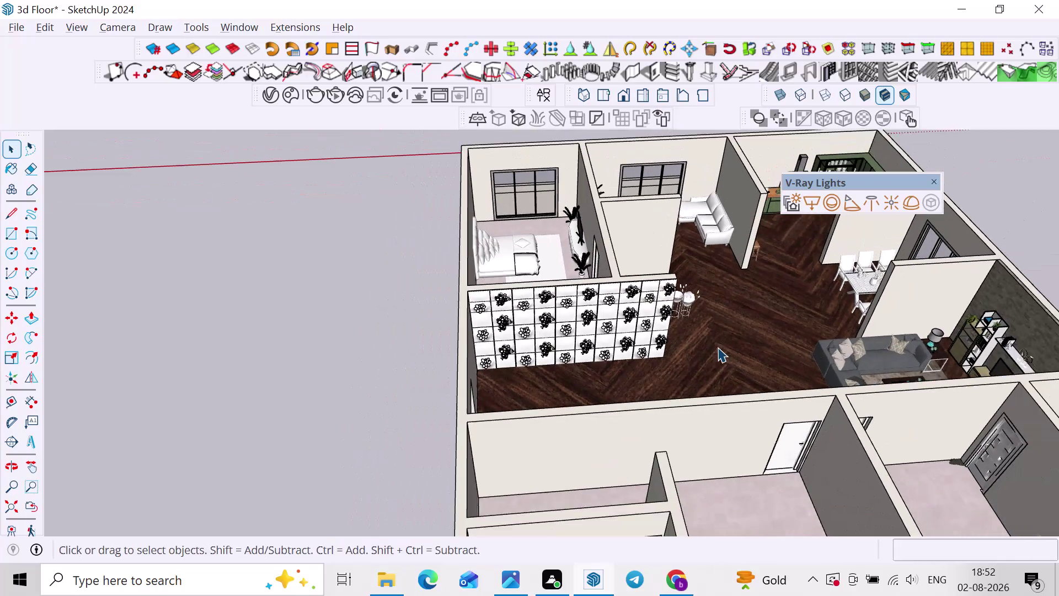
Draw a V-Ray rectangle light corner to corner across the pink-floored bedroom.
middle_drag(726, 354, 814, 397)
scroll(down, 3)
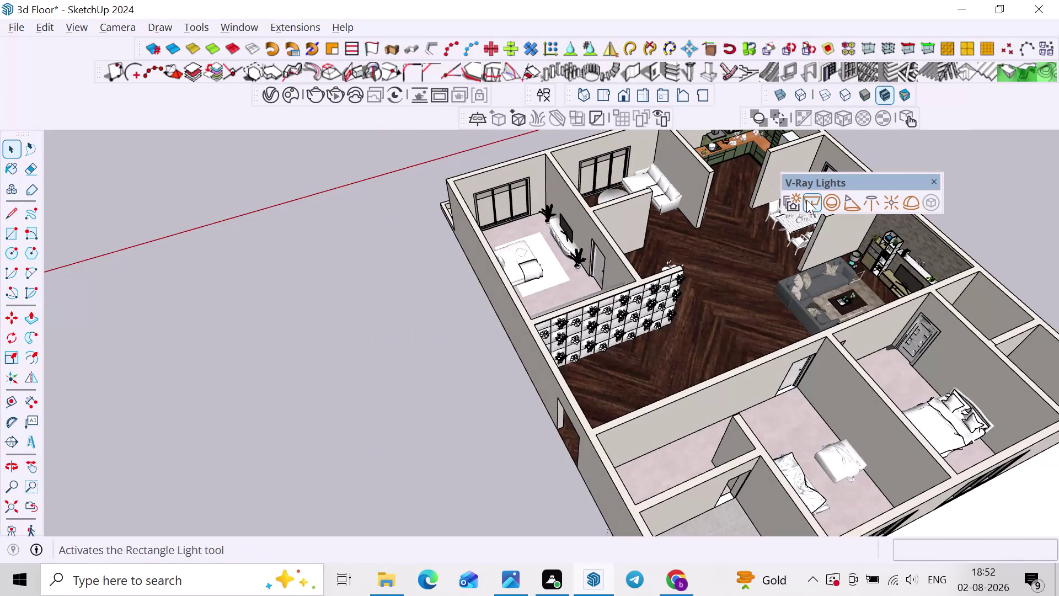
click(806, 200)
scroll(up, 3)
middle_drag(552, 200, 522, 239)
scroll(up, 3)
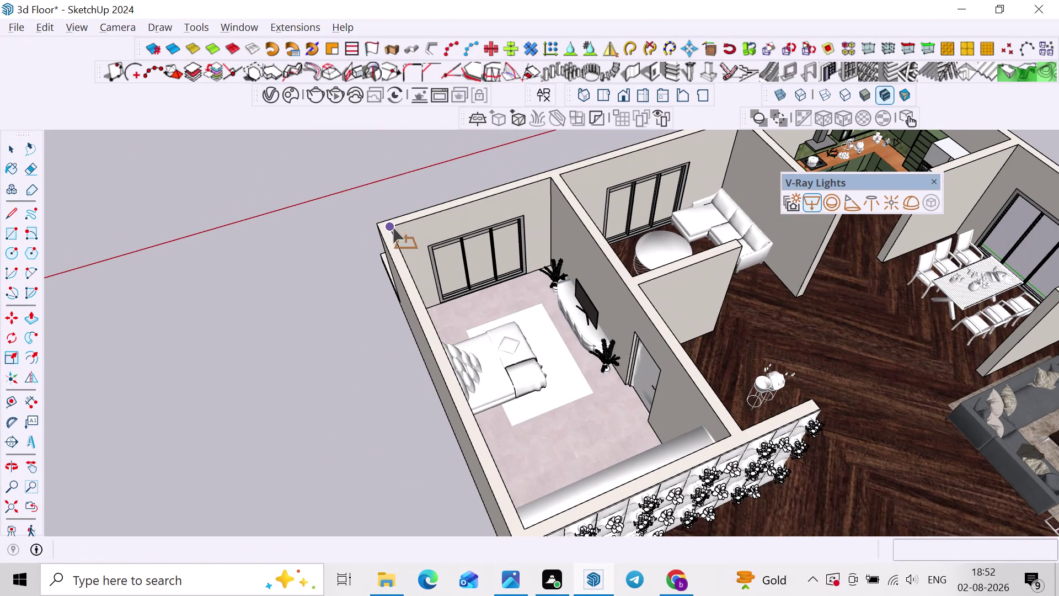
click(393, 228)
click(731, 434)
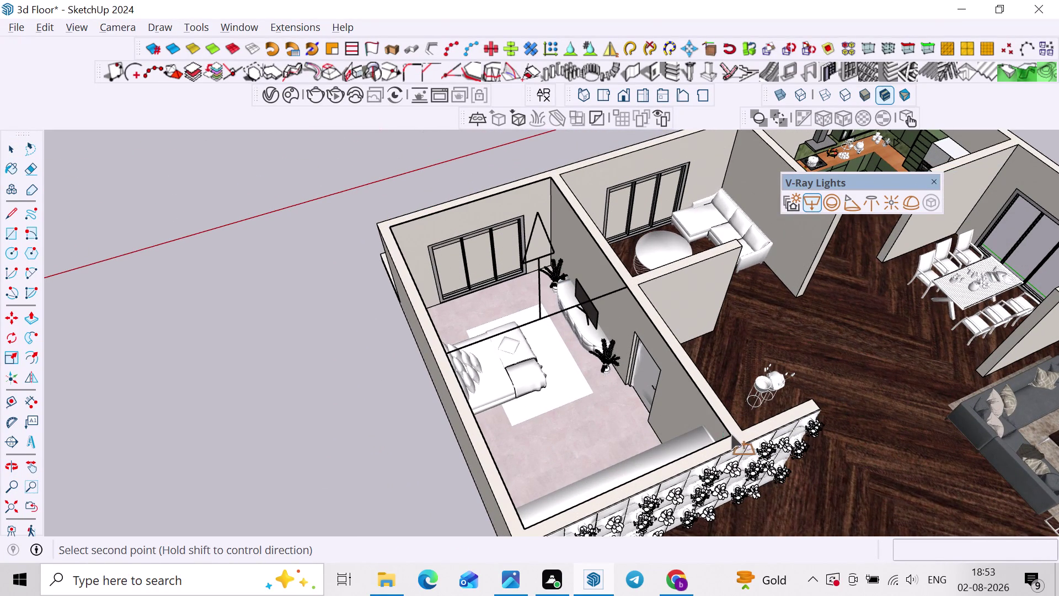
scroll(up, 3)
key(space)
Select the new light and scale it so it faces downward.
click(546, 276)
click(551, 225)
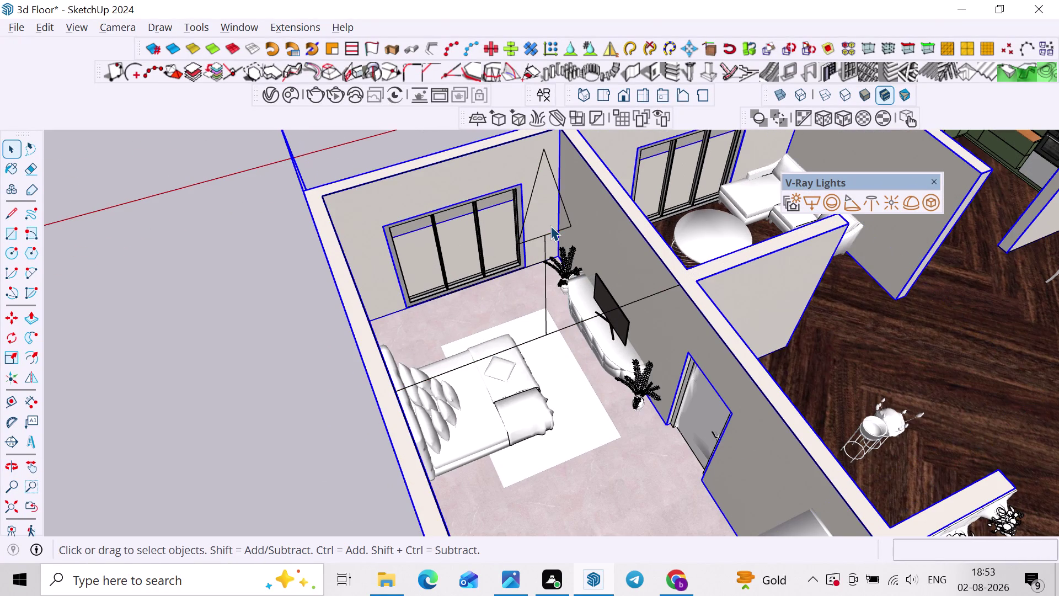
click(550, 229)
click(542, 237)
key(s)
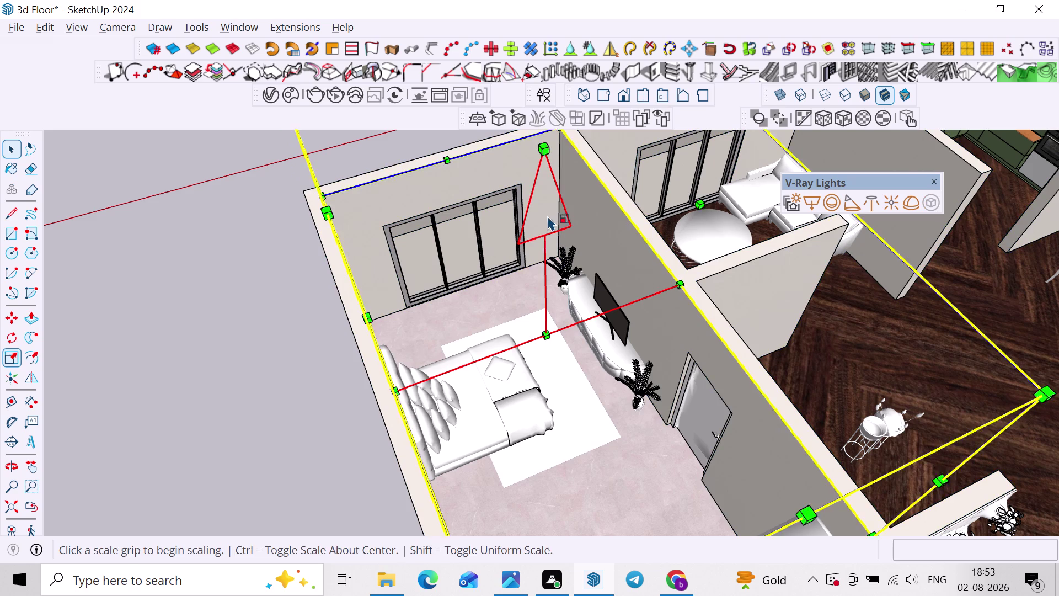
scroll(down, 3)
middle_drag(606, 237, 558, 305)
click(484, 271)
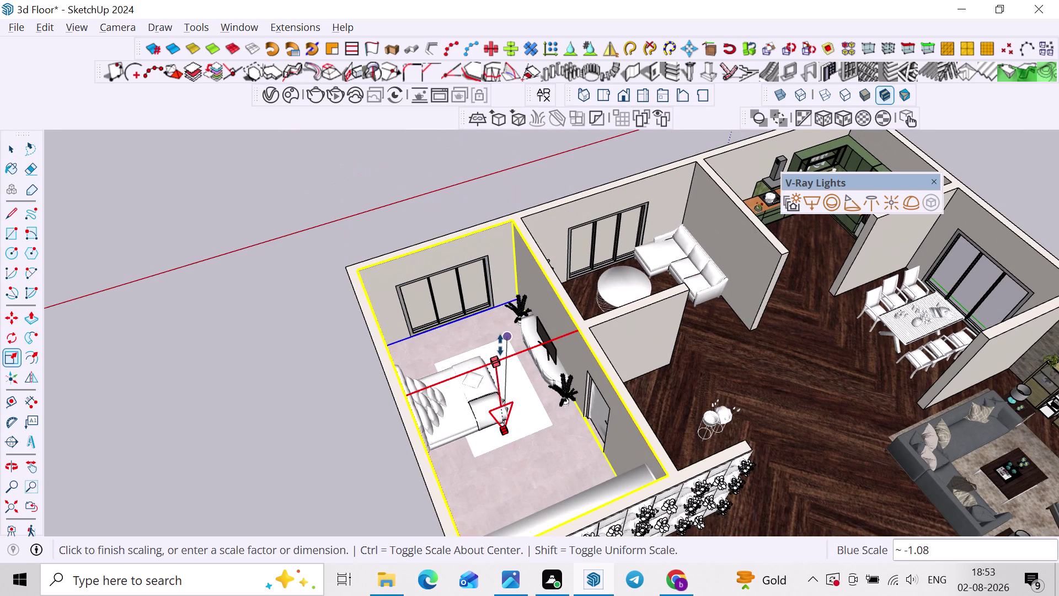
click(500, 339)
Stretch the rectangle light out to the bedroom's walls.
middle_drag(497, 341, 403, 309)
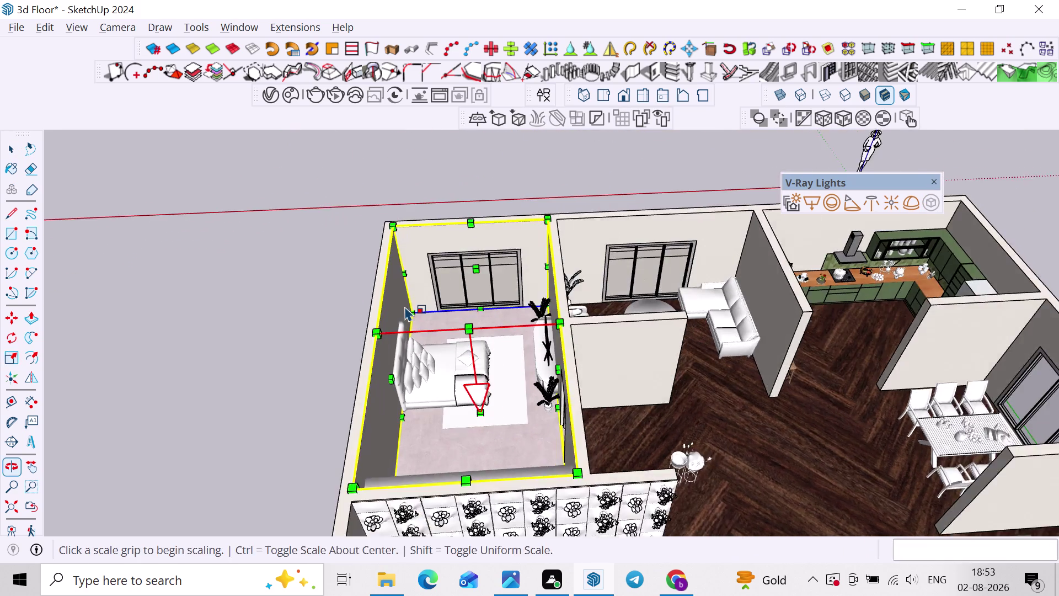
scroll(up, 3)
key(space)
click(343, 251)
scroll(up, 3)
click(422, 197)
click(422, 199)
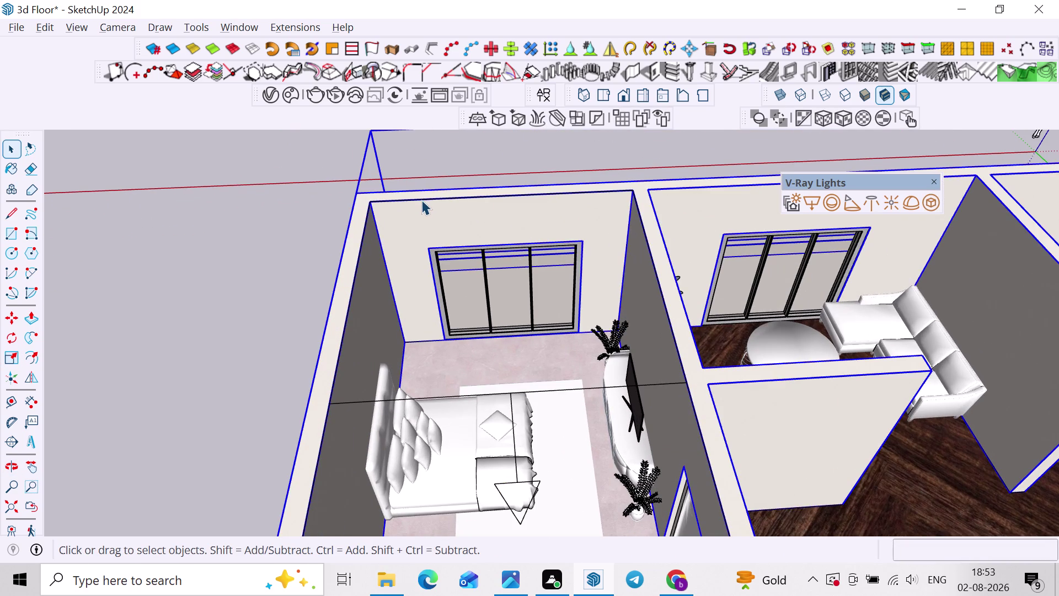
Move the bedroom light by a typed .2 distance against the wall corner.
key(m)
scroll(up, 3)
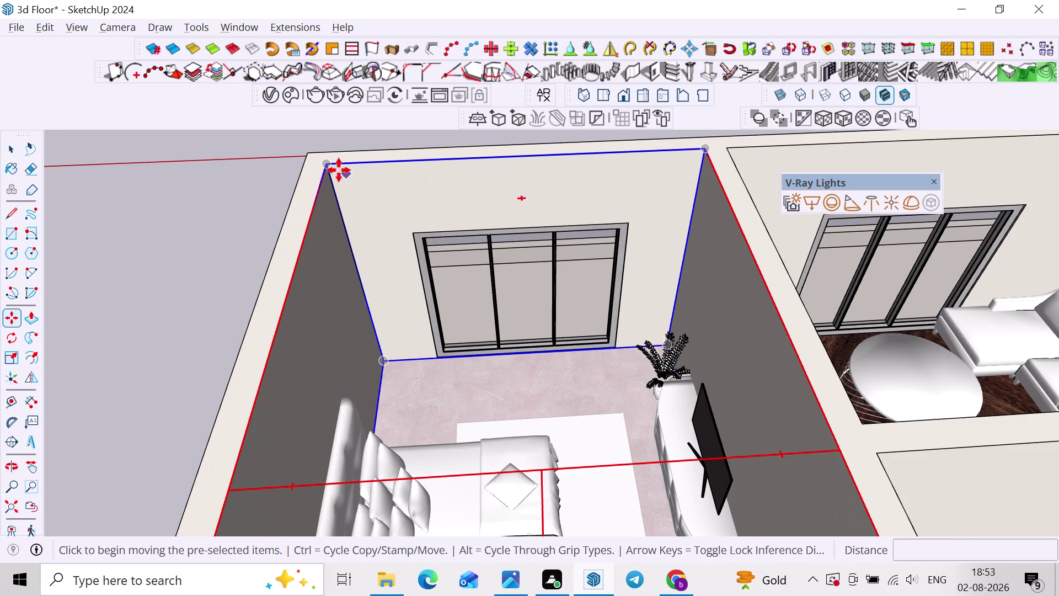
click(331, 164)
text(.)
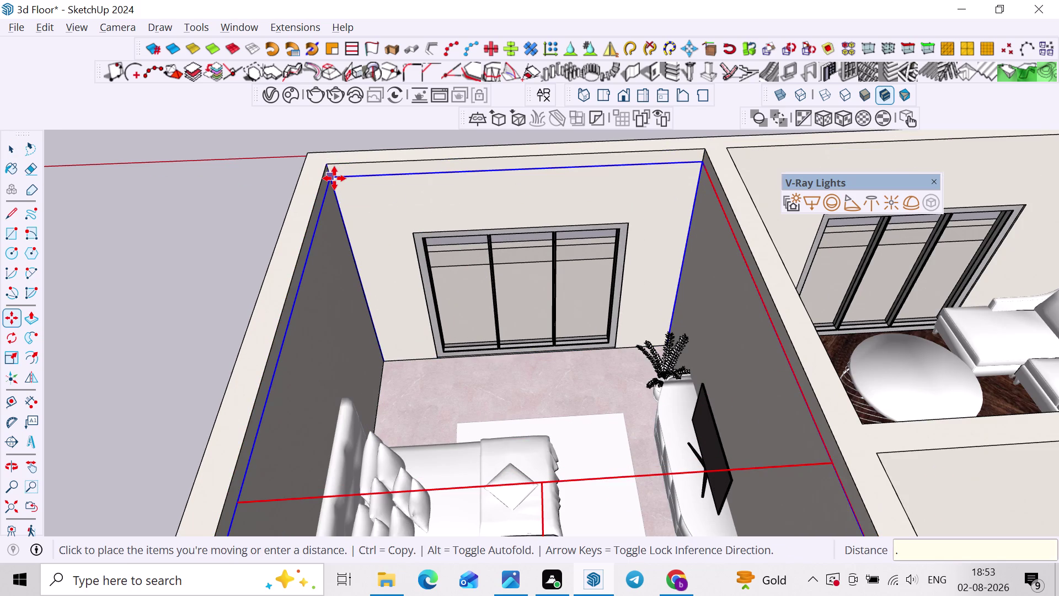
text(2)
key(shift+quotedbl)
key(Return)
scroll(down, 3)
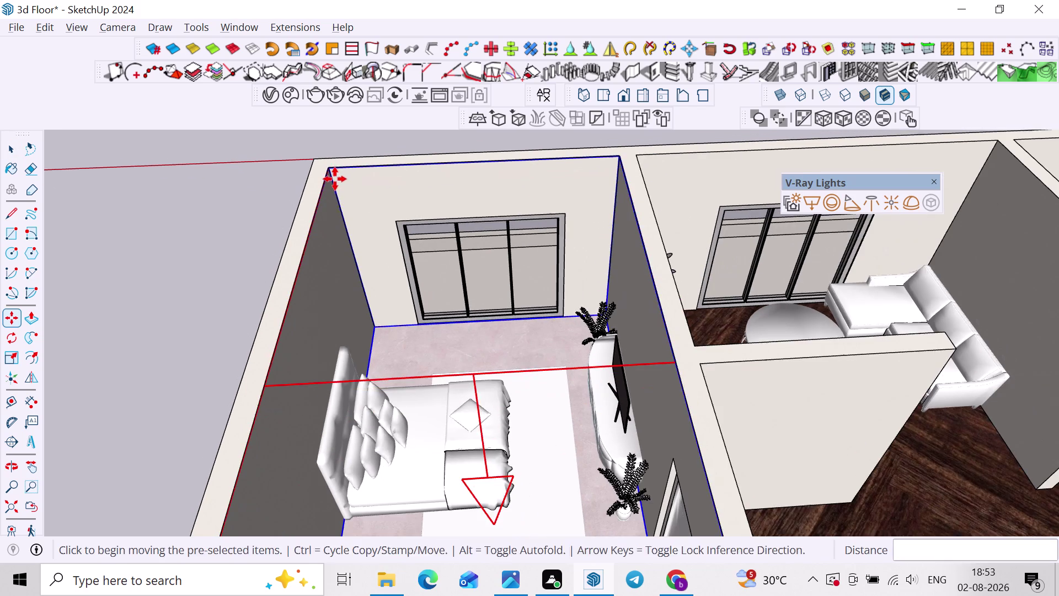
key(space)
click(234, 161)
scroll(up, 3)
Check the light's placement, then start moving a copy toward the neighbouring room.
middle_drag(338, 205, 335, 216)
scroll(down, 3)
scroll(down, 3)
middle_drag(467, 356, 482, 317)
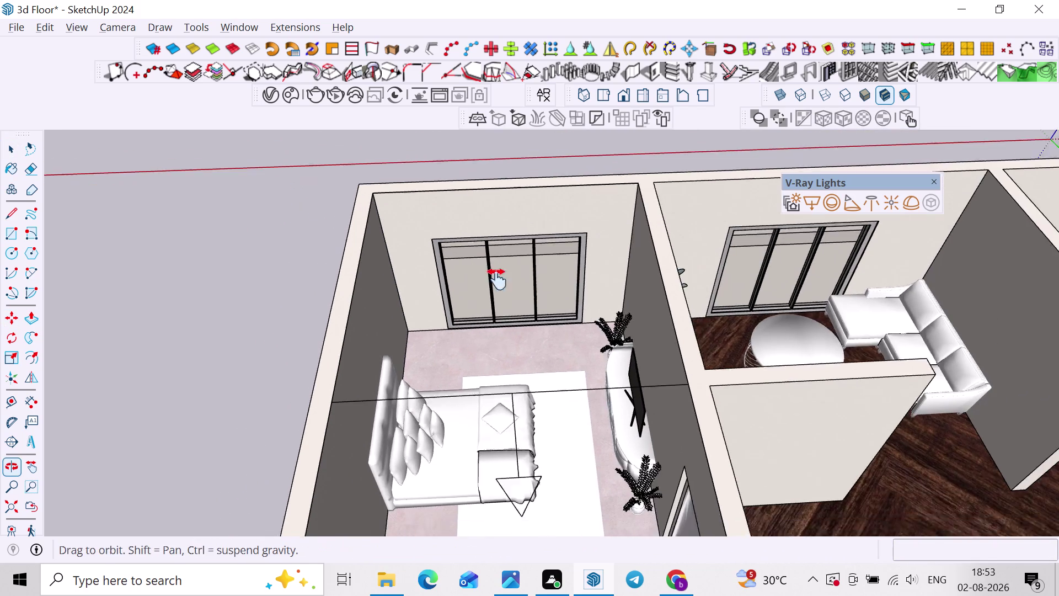
middle_drag(482, 316, 498, 277)
click(589, 285)
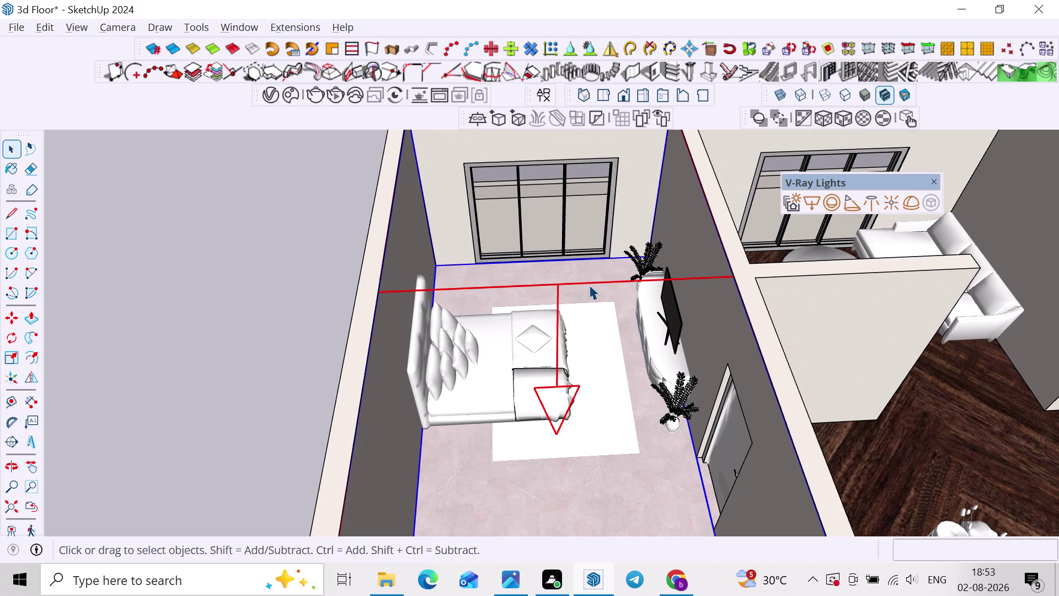
key(m)
scroll(down, 3)
middle_drag(468, 384, 530, 185)
scroll(up, 3)
middle_drag(556, 255, 533, 357)
scroll(up, 3)
click(453, 282)
scroll(down, 3)
middle_drag(551, 281, 399, 312)
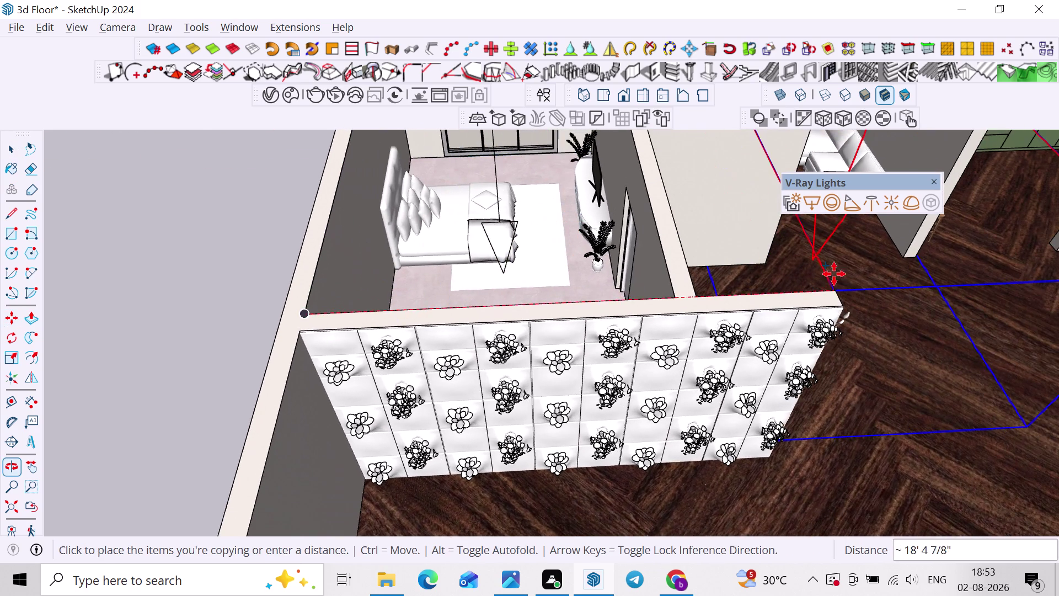
Drop the light copy into the room with the round table and sofa.
scroll(up, 3)
click(670, 305)
scroll(down, 3)
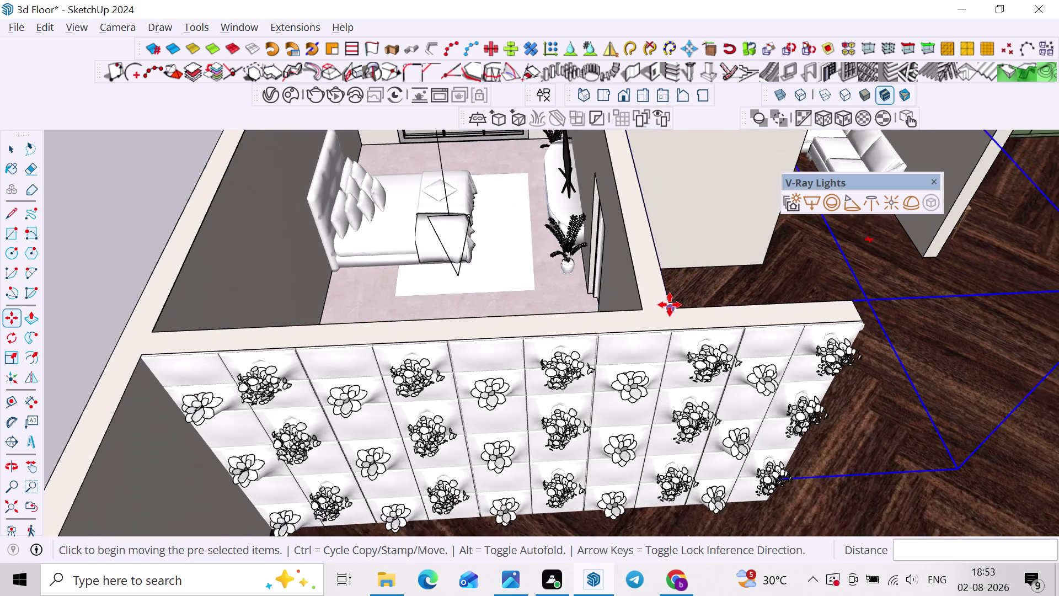
scroll(down, 3)
middle_drag(748, 298, 646, 363)
middle_drag(745, 335, 642, 325)
scroll(up, 3)
key(space)
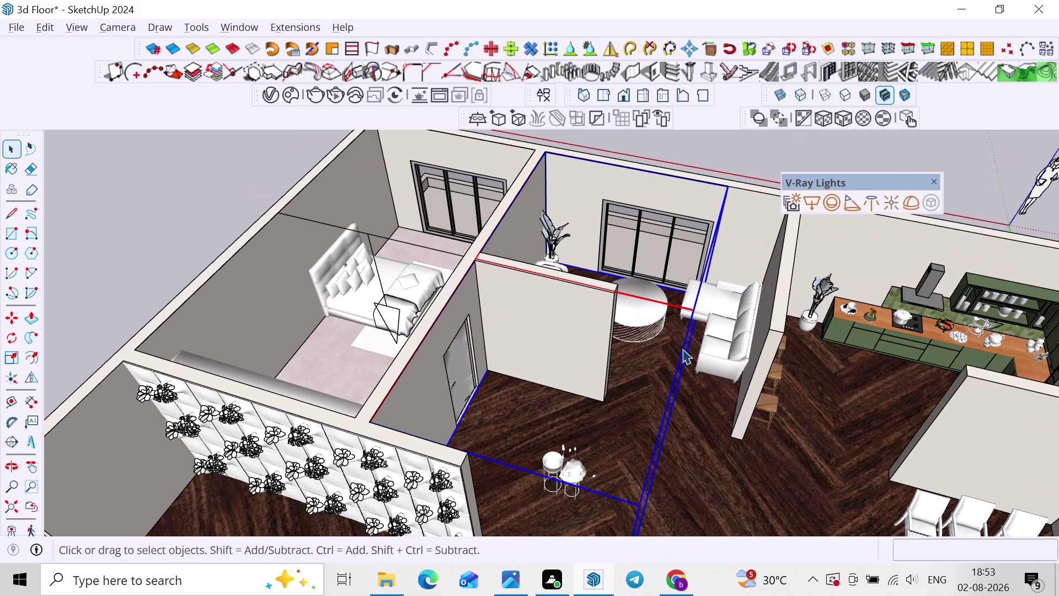
Scale the copied light sideways across the room.
key(s)
scroll(up, 3)
middle_drag(716, 342, 655, 292)
click(663, 378)
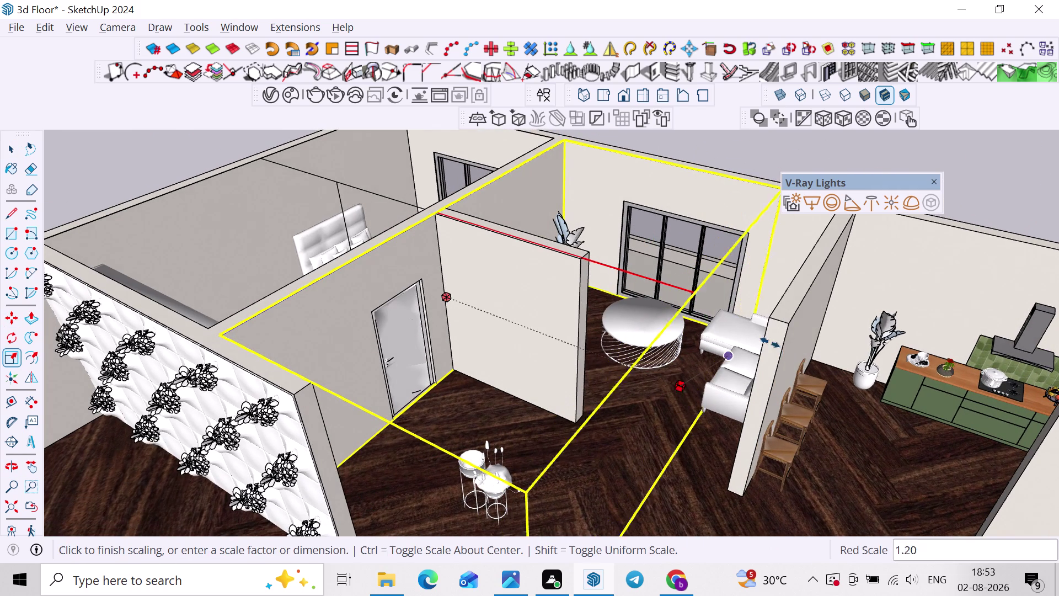
scroll(down, 3)
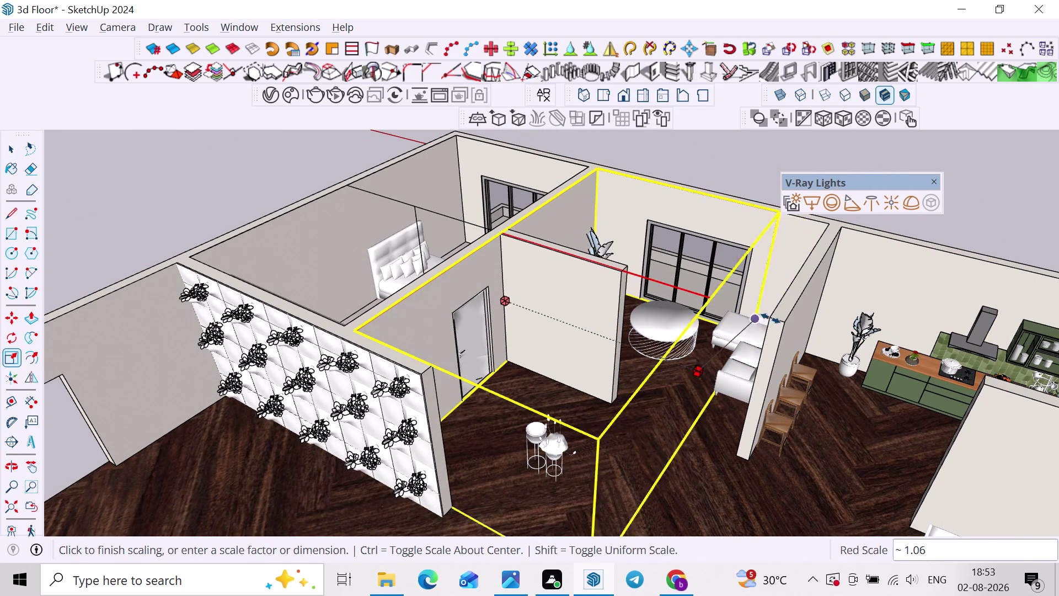
click(772, 318)
scroll(down, 3)
middle_drag(711, 364, 862, 389)
key(space)
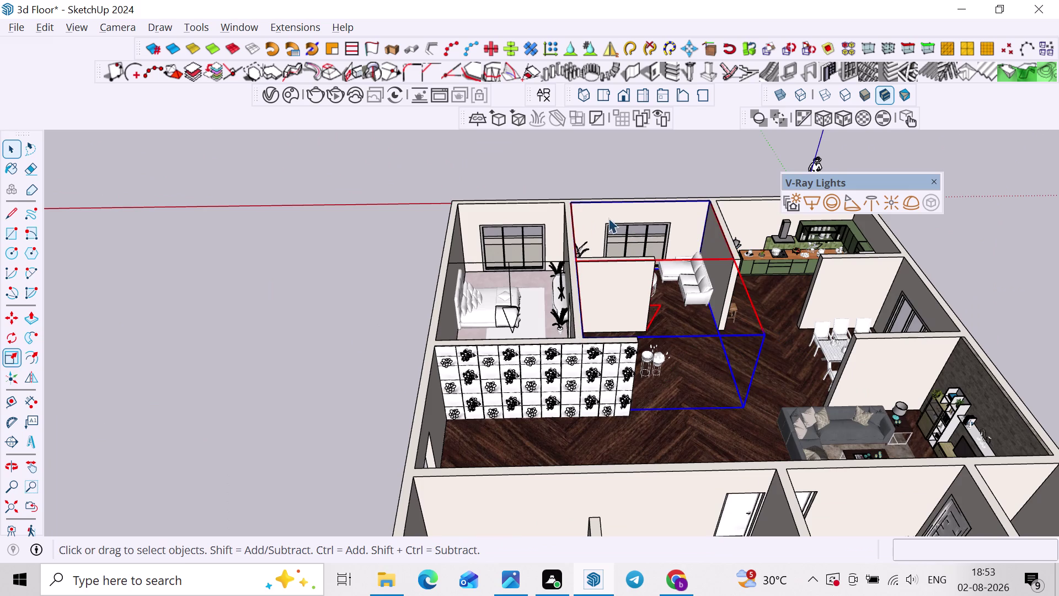
Narrow the copied light to the room's width, fitting it to the walls.
middle_drag(736, 296, 551, 337)
scroll(up, 3)
middle_drag(680, 424, 601, 427)
scroll(down, 3)
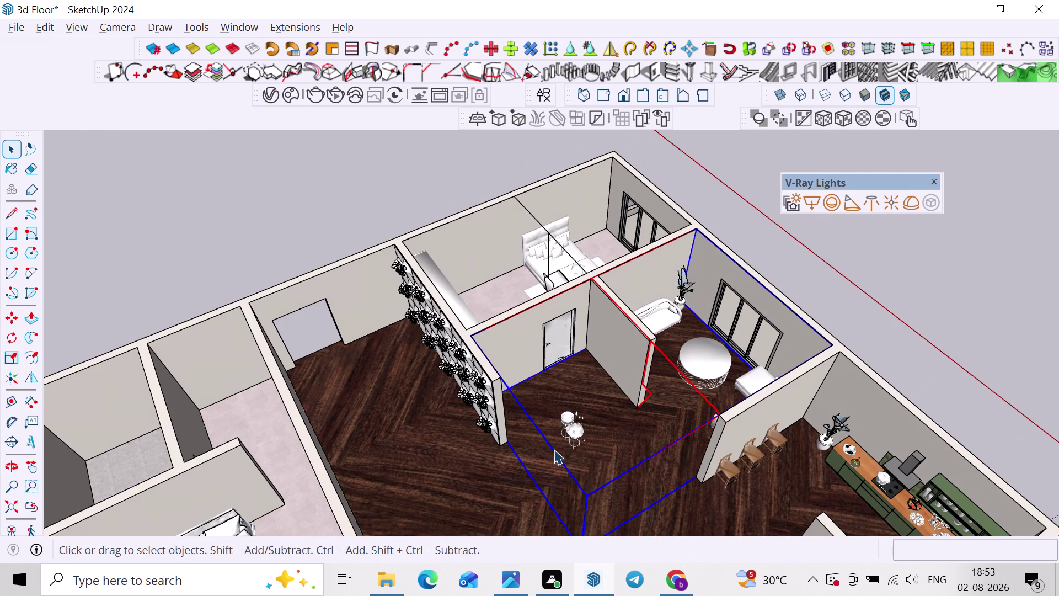
key(s)
click(525, 440)
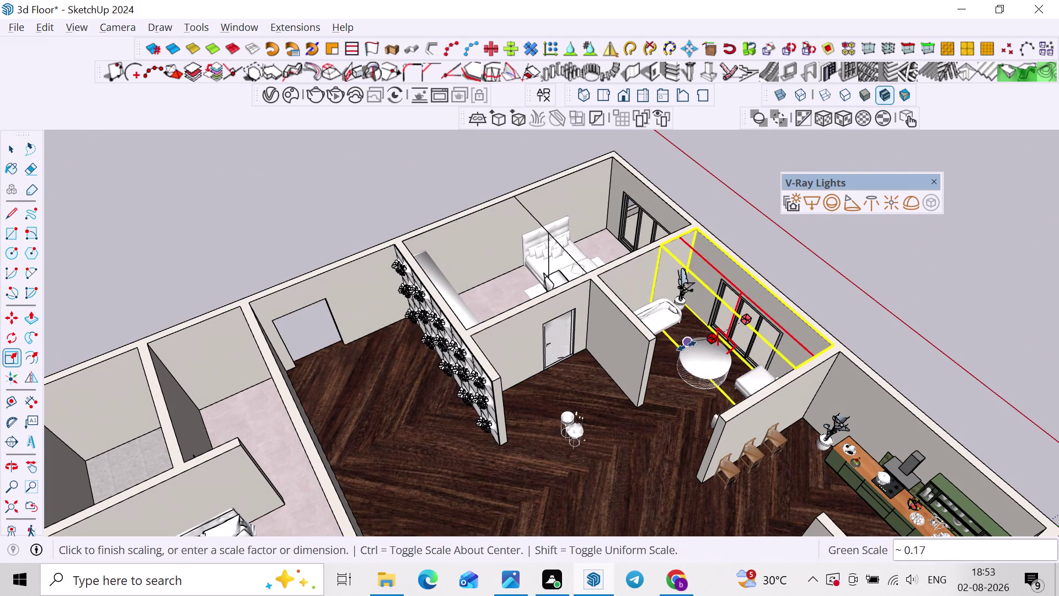
middle_drag(669, 339, 564, 338)
scroll(up, 3)
click(632, 363)
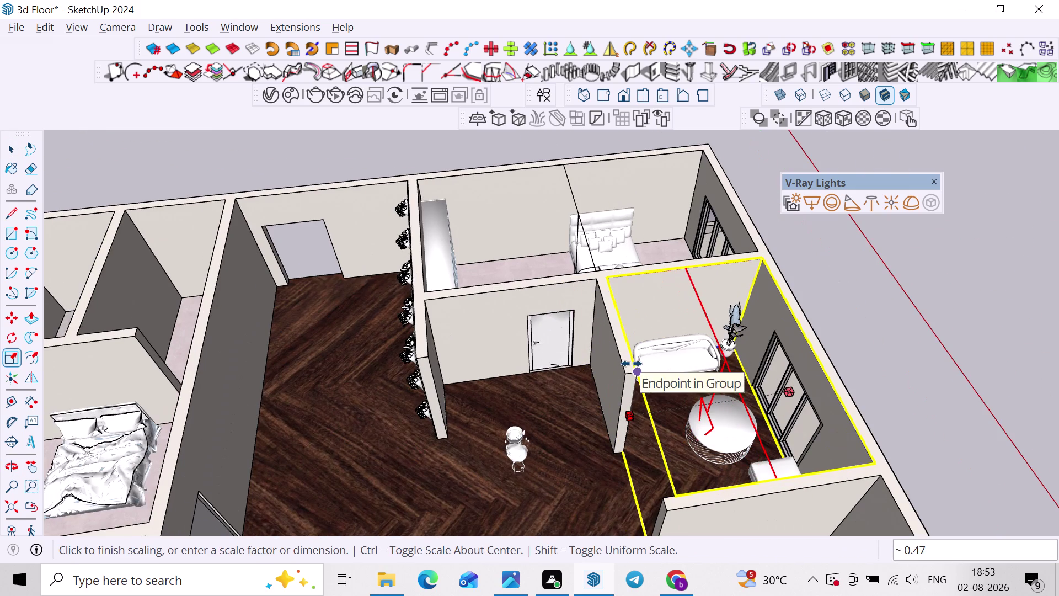
scroll(down, 3)
key(space)
click(970, 313)
scroll(up, 3)
click(685, 368)
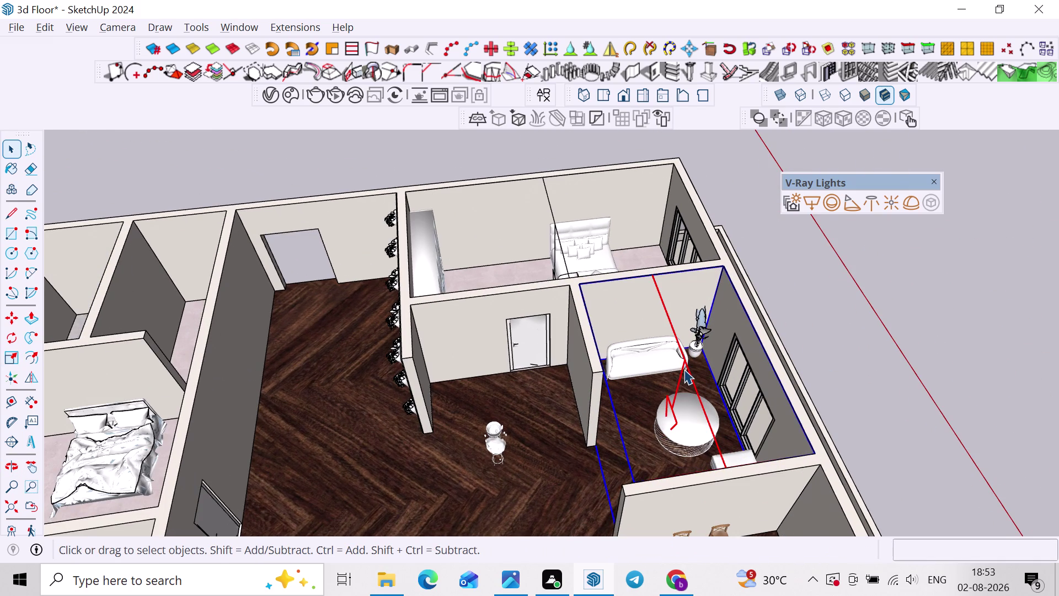
Move the light so its corner snaps to the room's wall corner.
key(m)
scroll(up, 3)
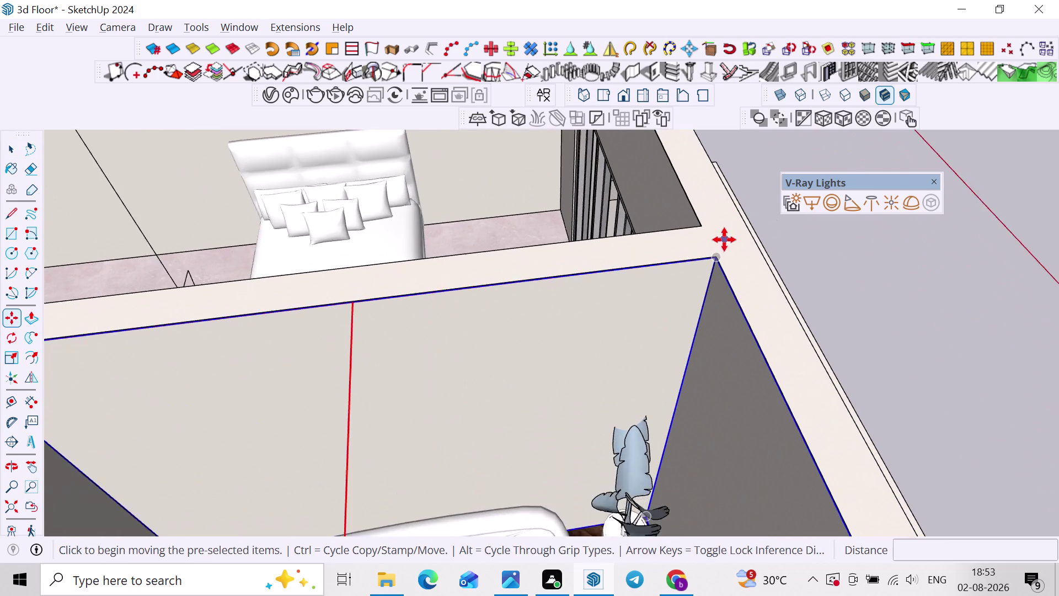
scroll(up, 3)
click(713, 258)
scroll(down, 3)
middle_drag(656, 280, 1058, 273)
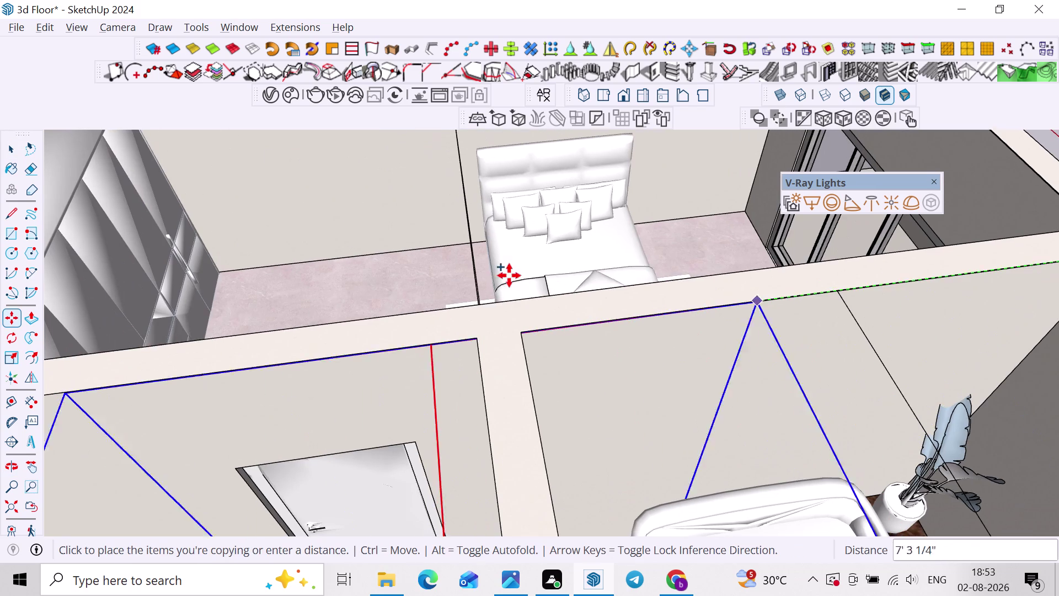
click(473, 337)
scroll(down, 3)
scroll(up, 3)
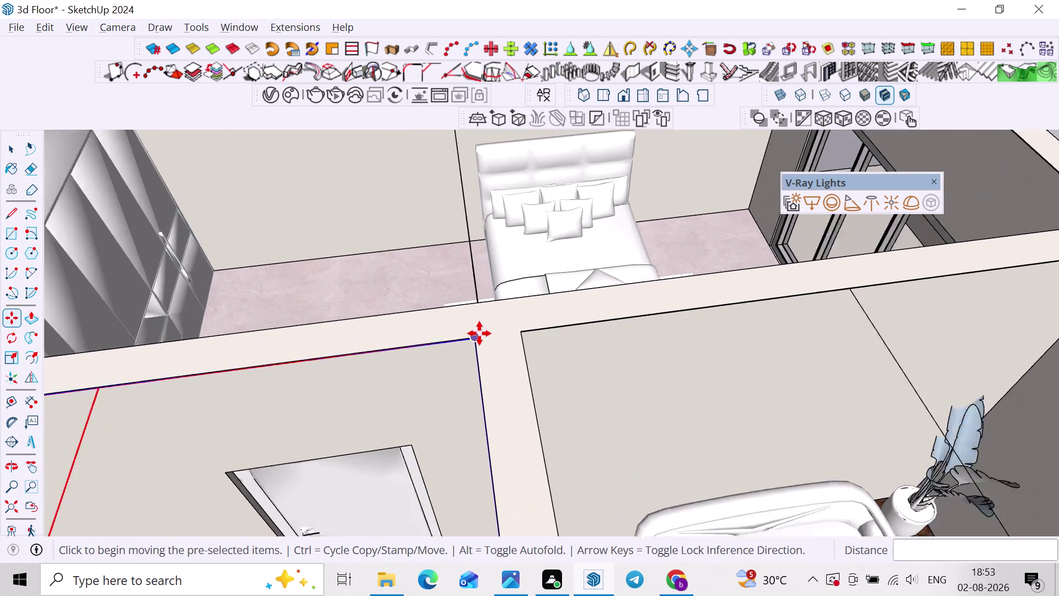
scroll(up, 3)
middle_drag(491, 333, 559, 229)
scroll(up, 3)
scroll(down, 3)
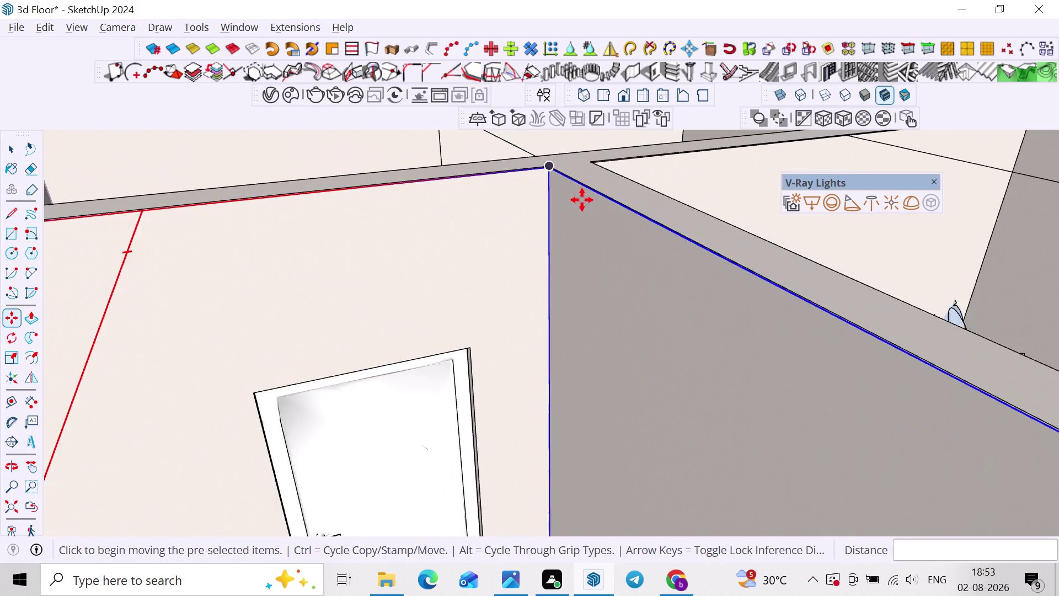
scroll(down, 3)
middle_drag(620, 366, 689, 404)
scroll(down, 3)
key(space)
click(412, 209)
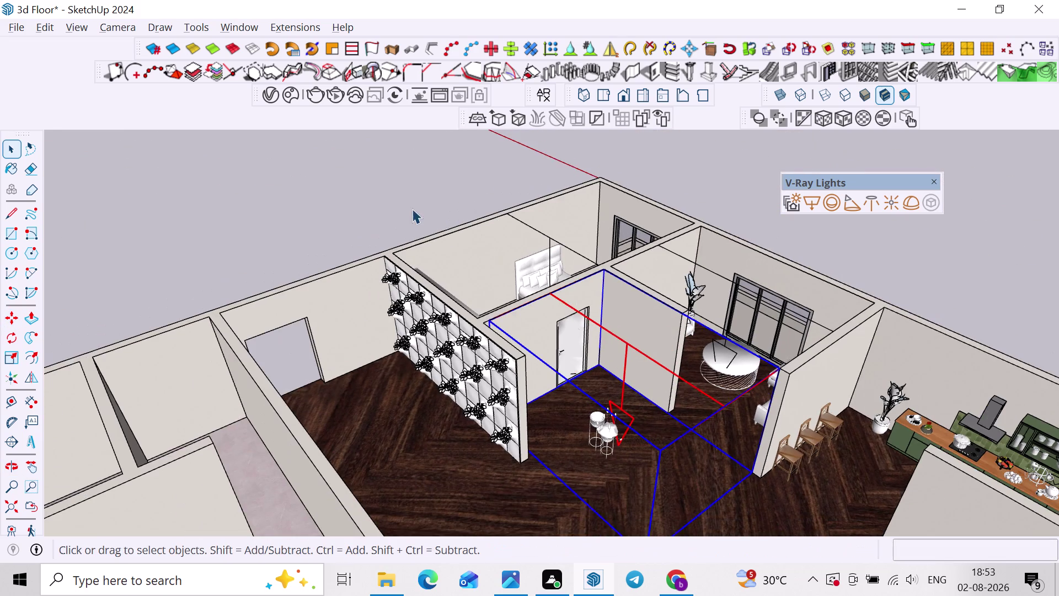
Copy the rectangle light to the patterned partition corner in the next room.
scroll(up, 3)
click(615, 351)
key(m)
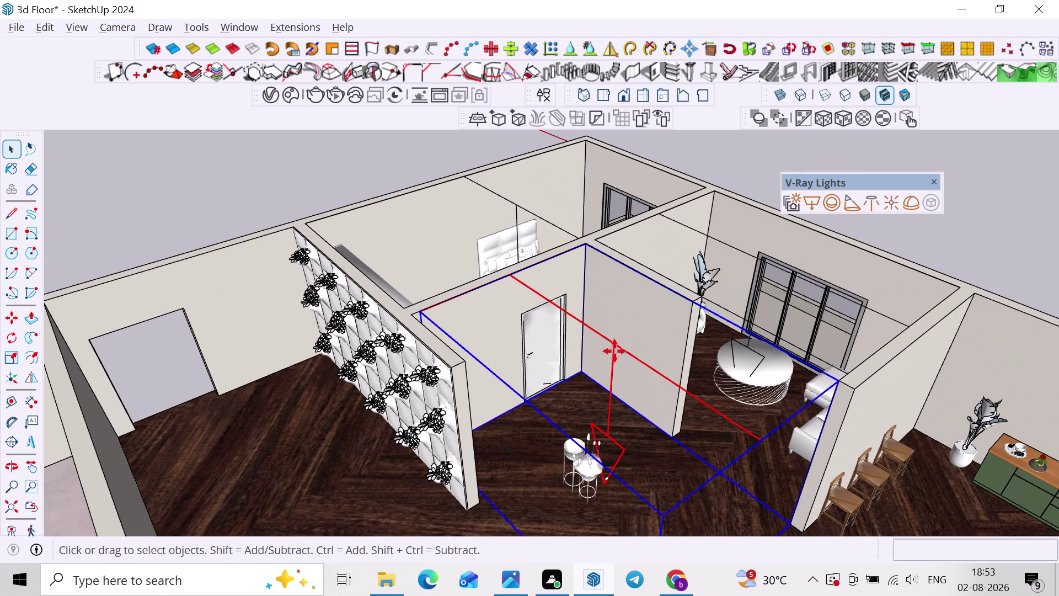
scroll(up, 3)
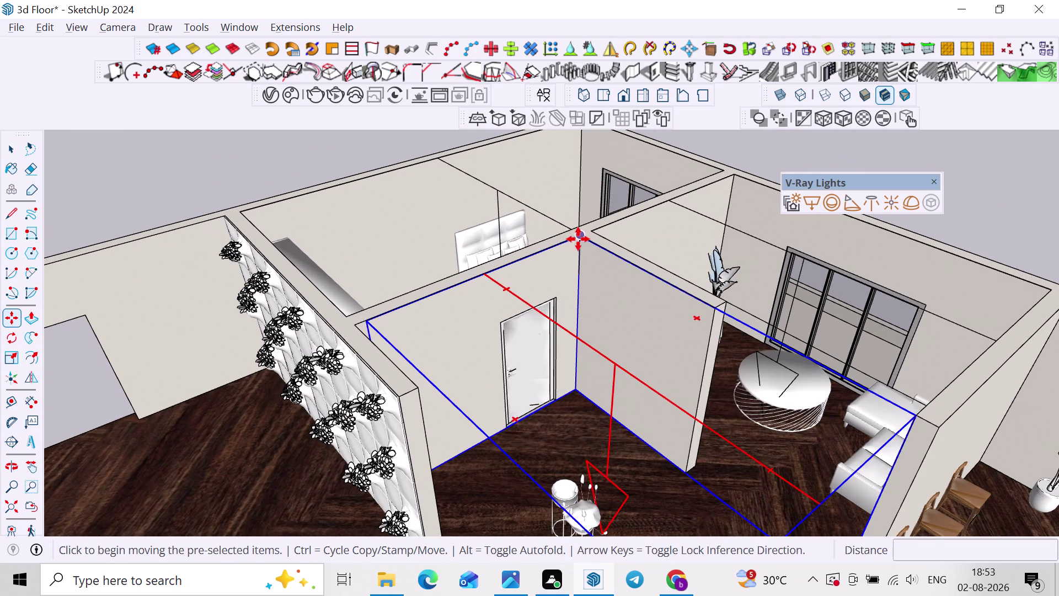
click(578, 239)
scroll(down, 3)
middle_drag(533, 272, 681, 262)
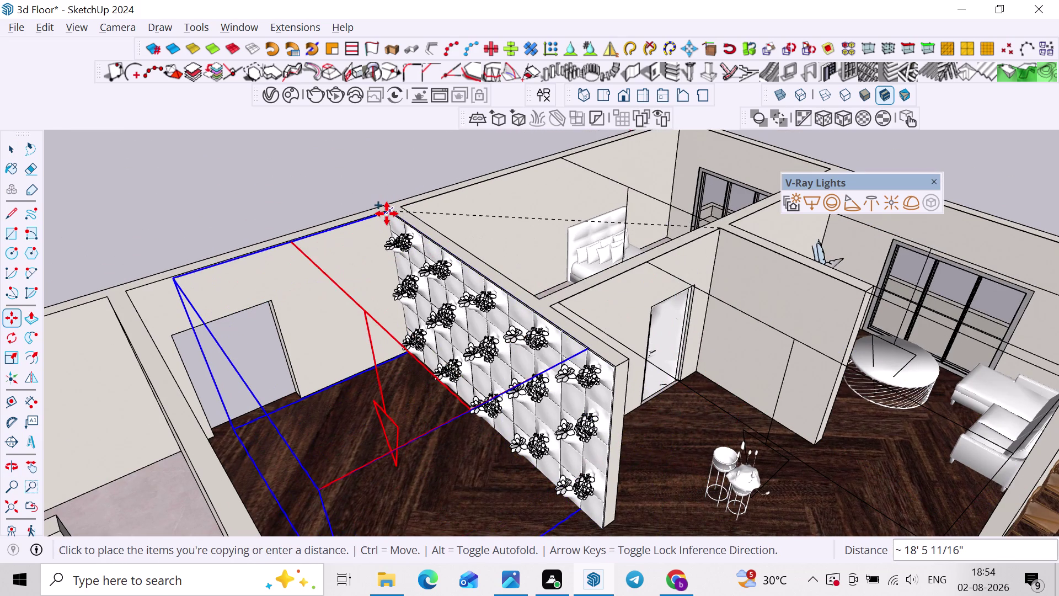
click(387, 214)
middle_drag(406, 224, 340, 237)
key(space)
Scale the copied light across to the walls of that room.
scroll(up, 3)
middle_drag(372, 222, 413, 215)
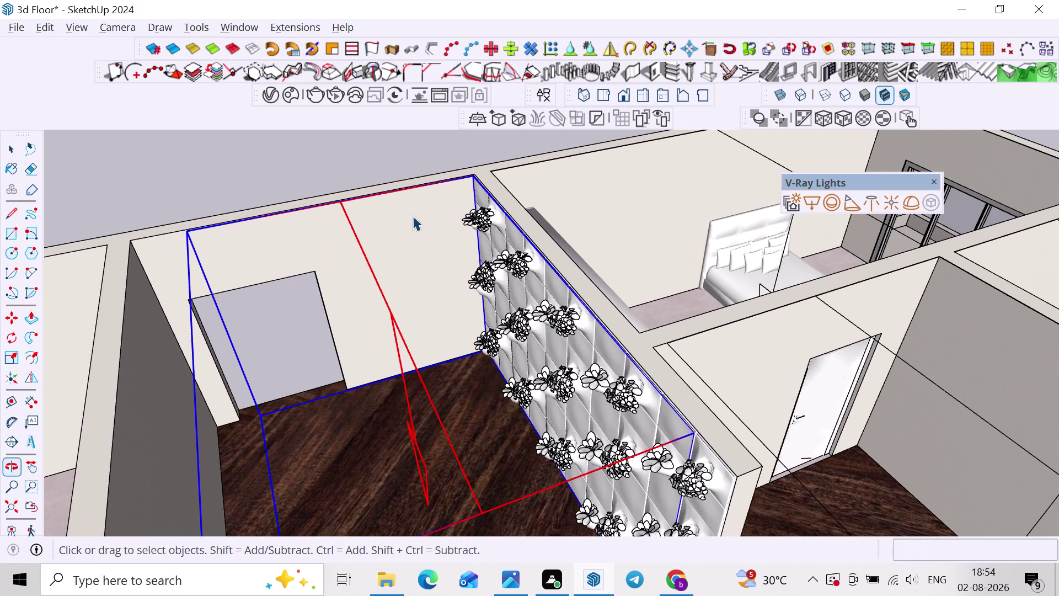
key(s)
scroll(down, 3)
middle_drag(340, 339, 384, 260)
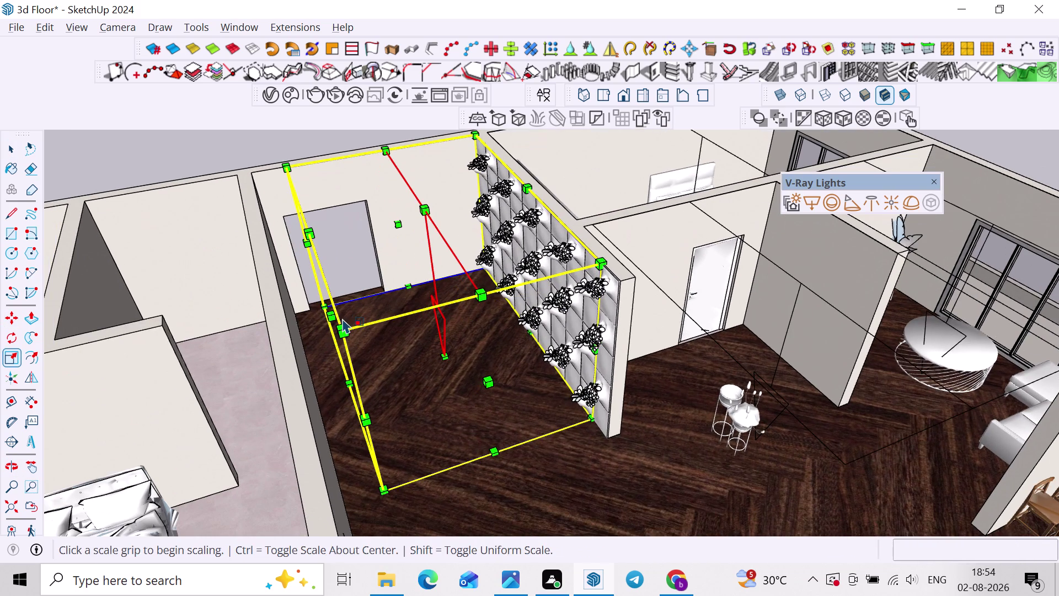
click(332, 316)
click(260, 172)
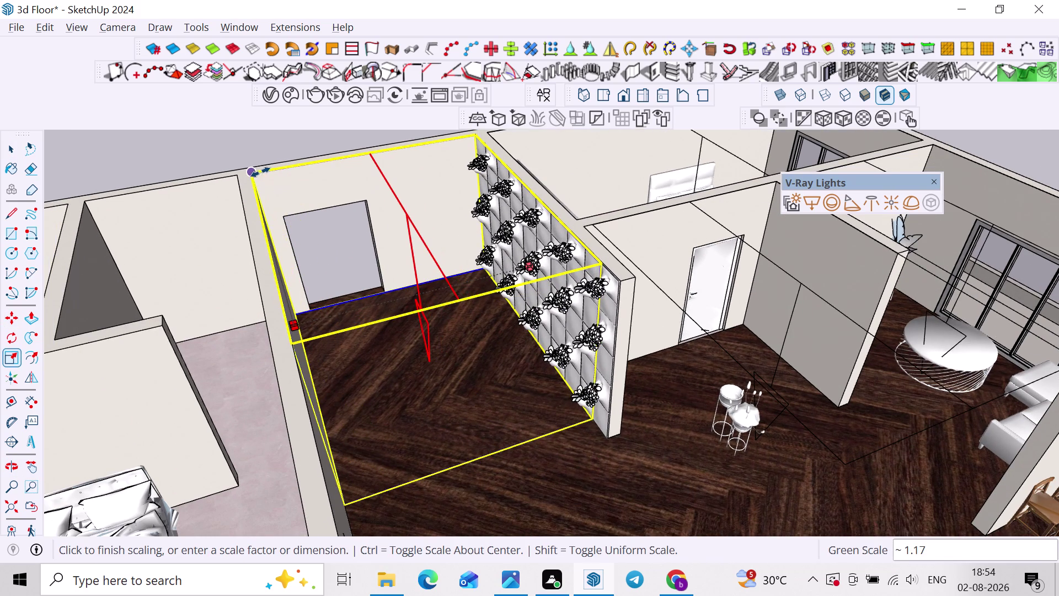
scroll(down, 3)
key(space)
click(250, 151)
scroll(down, 3)
click(394, 246)
Place another copy of the light over the kitchen.
middle_drag(402, 251, 593, 346)
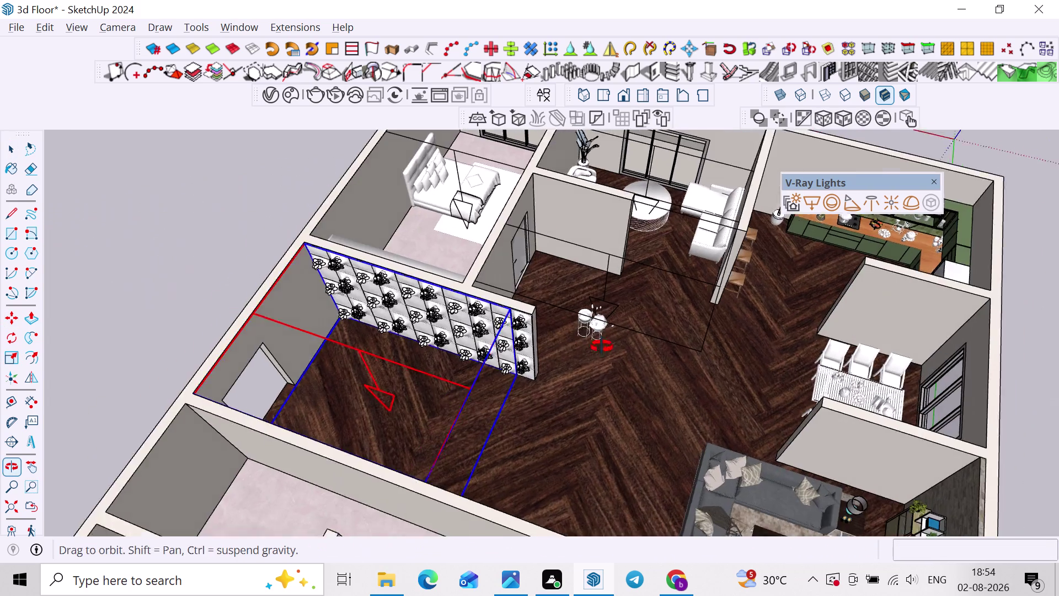
middle_drag(593, 346, 603, 346)
scroll(down, 3)
middle_drag(562, 327, 567, 370)
key(m)
scroll(up, 3)
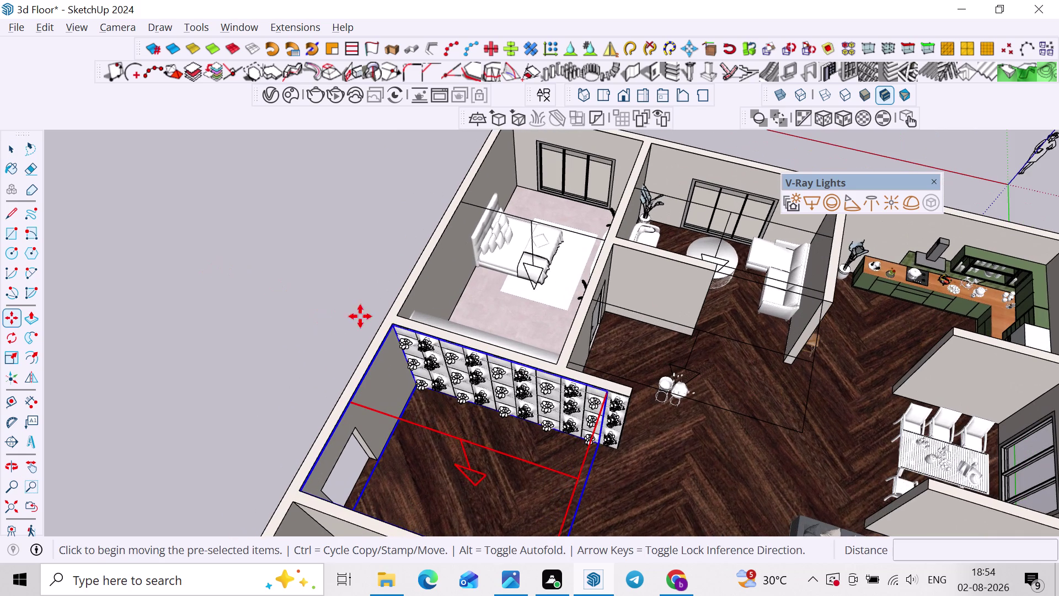
click(394, 326)
scroll(down, 3)
scroll(down, 3)
middle_drag(470, 322, 368, 346)
scroll(up, 3)
click(562, 258)
middle_drag(600, 285, 490, 305)
key(space)
scroll(up, 3)
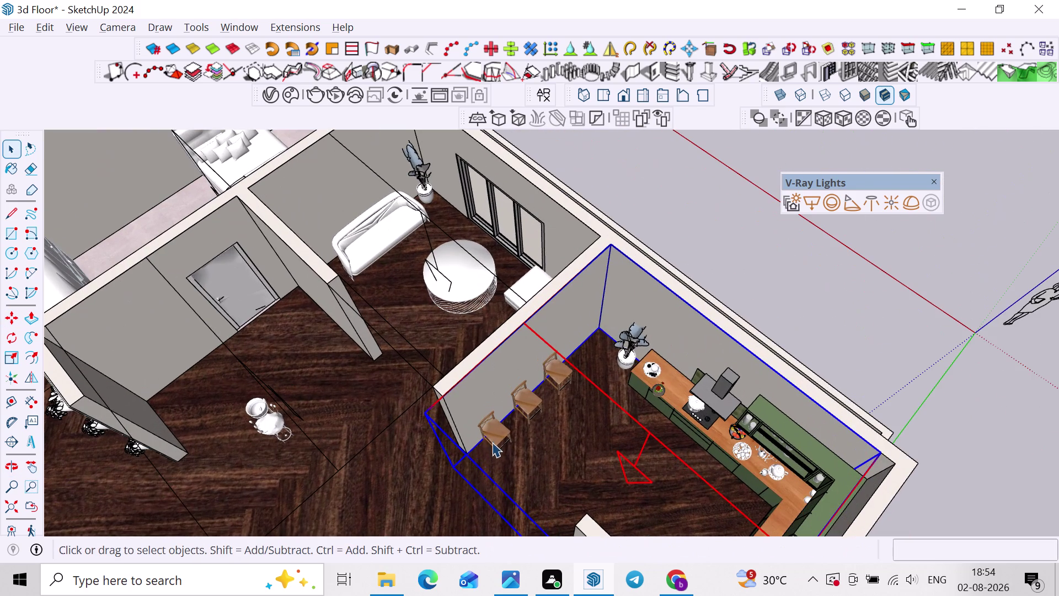
Stretch one side of the kitchen light out to the kitchen wall.
key(s)
scroll(up, 3)
scroll(down, 3)
middle_drag(558, 432, 592, 314)
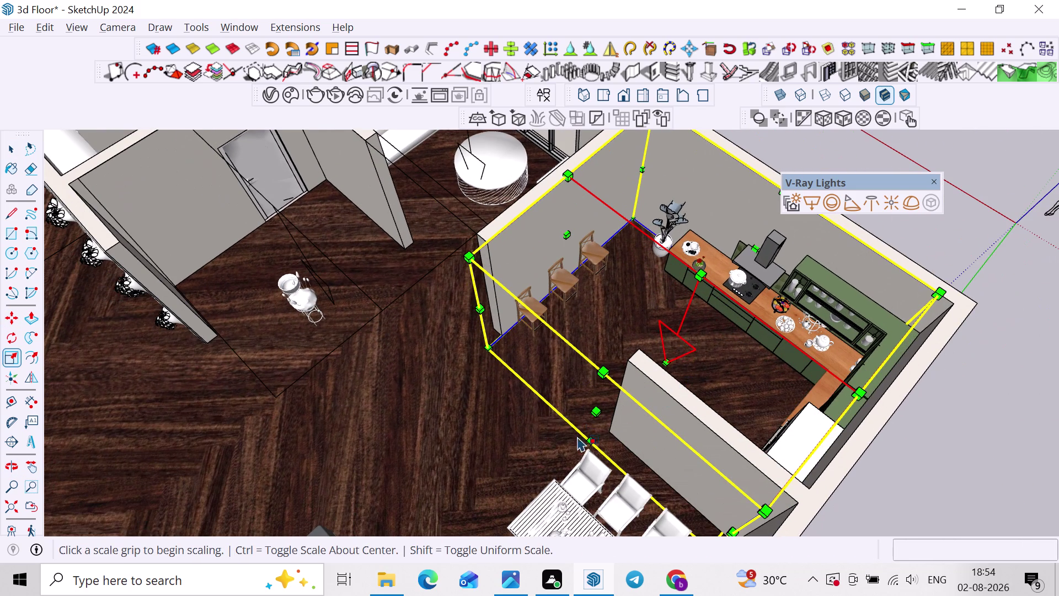
click(599, 412)
click(666, 373)
scroll(down, 3)
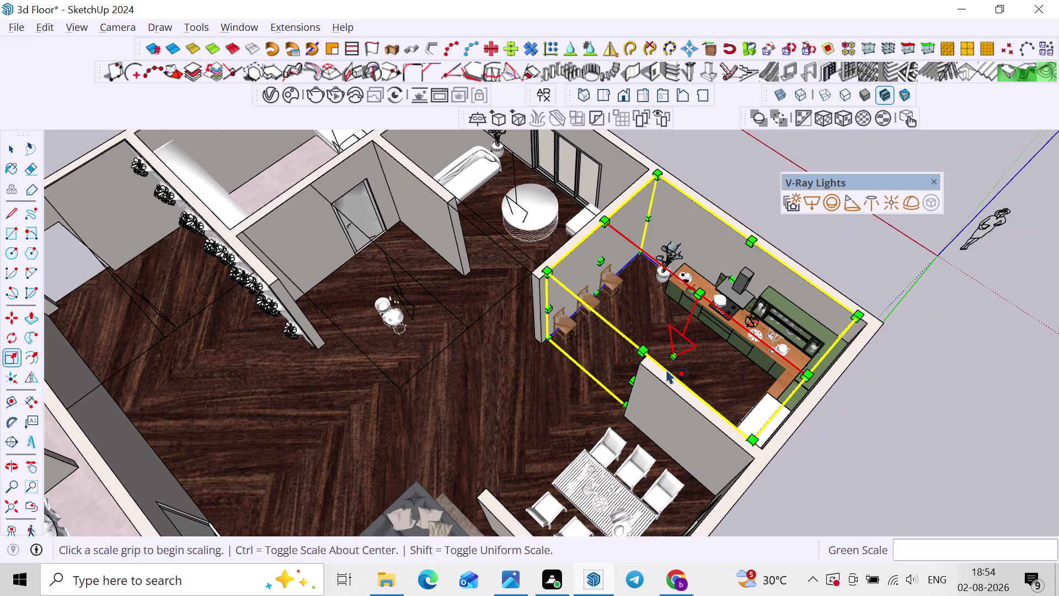
key(space)
click(909, 439)
scroll(down, 3)
middle_drag(620, 310, 640, 307)
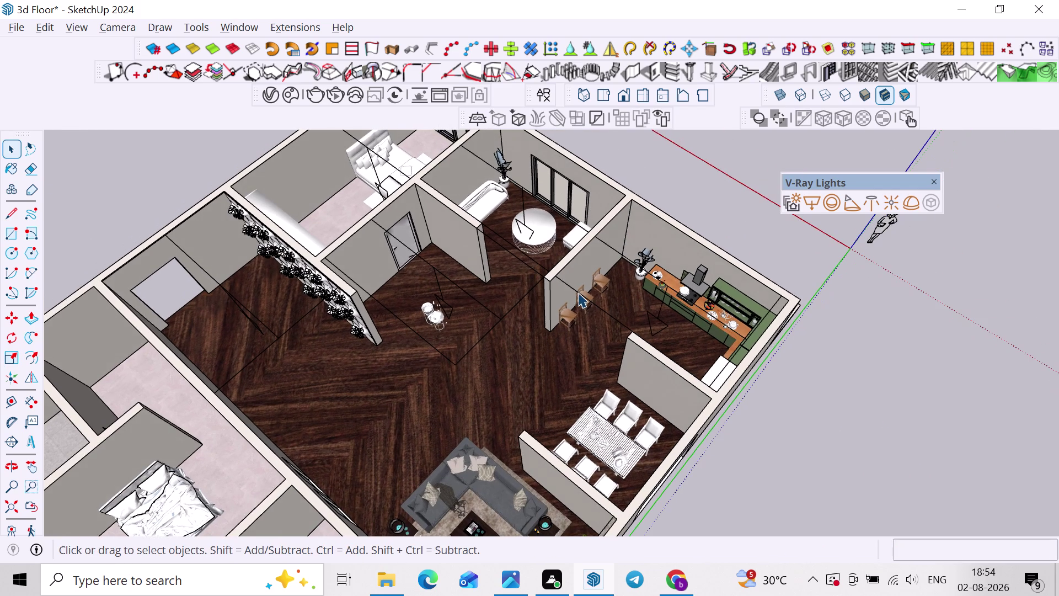
click(579, 293)
Scale the kitchen light's length to fit along the kitchen counter wall.
key(m)
scroll(up, 3)
scroll(up, 3)
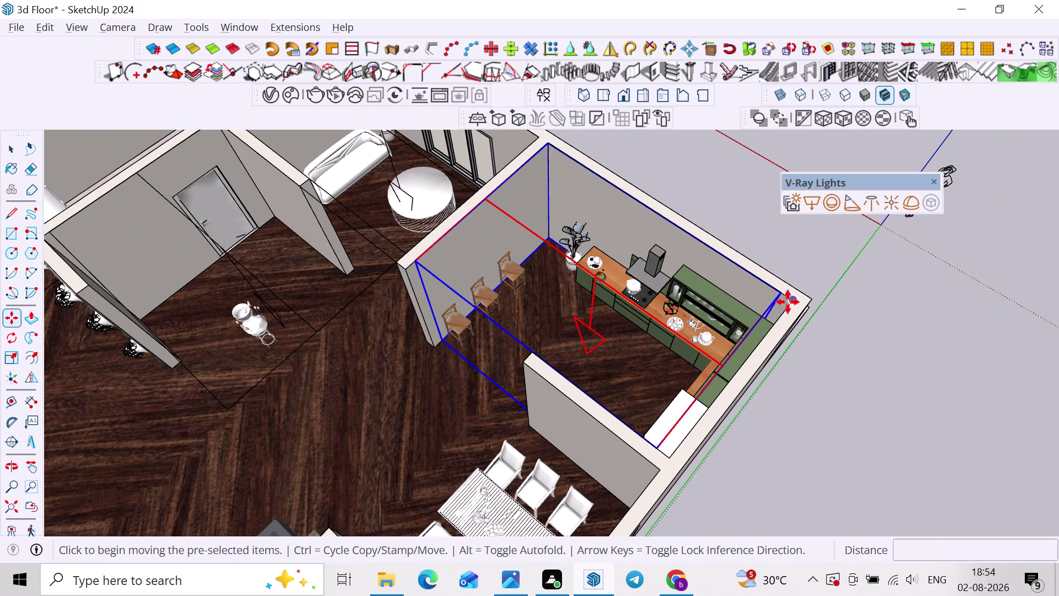
key(s)
scroll(up, 3)
middle_drag(733, 370, 718, 340)
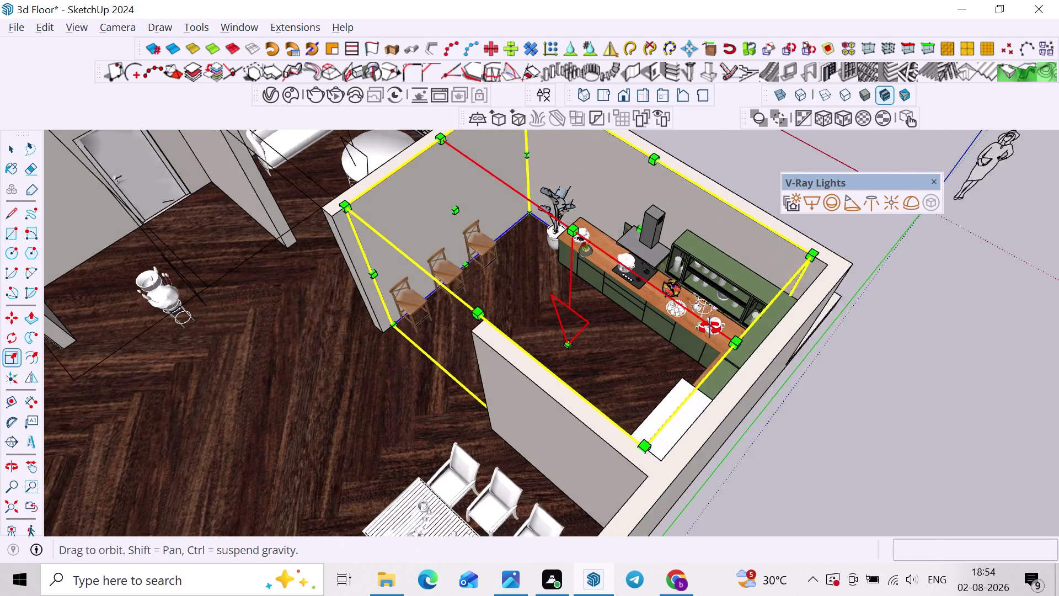
middle_drag(718, 339, 871, 370)
scroll(up, 3)
middle_drag(766, 333, 780, 329)
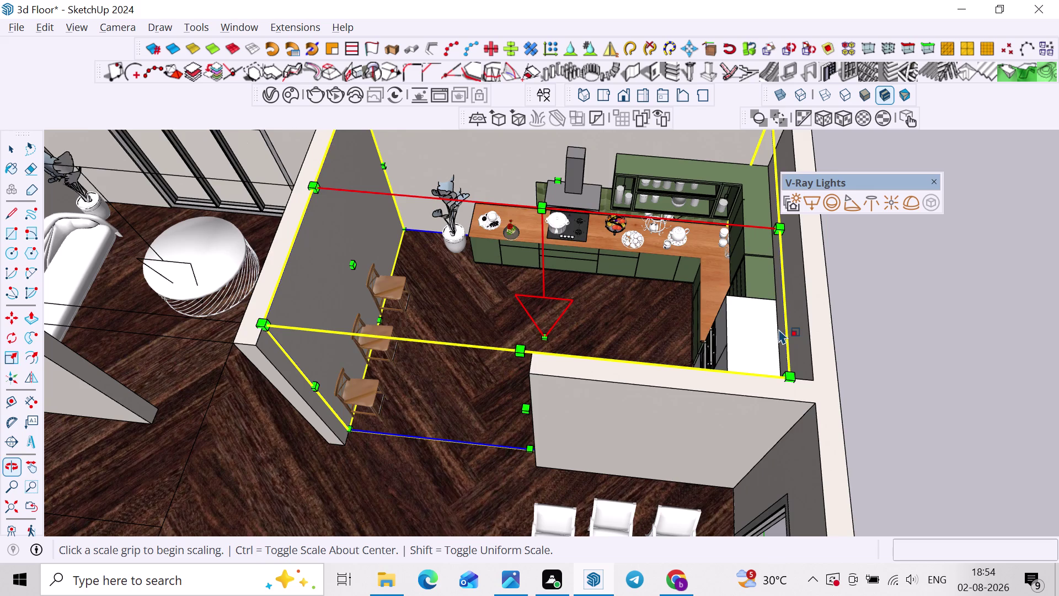
key(k)
scroll(up, 3)
click(740, 301)
key(k)
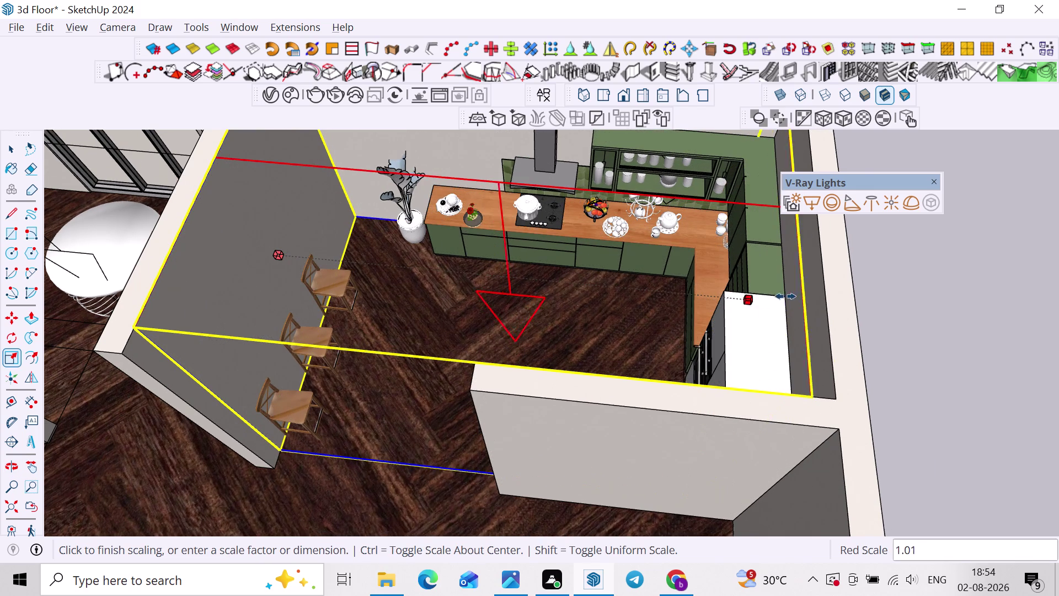
click(821, 280)
scroll(down, 3)
key(space)
Copy the kitchen light from its corner and place the copy over the dining area.
click(918, 315)
scroll(down, 3)
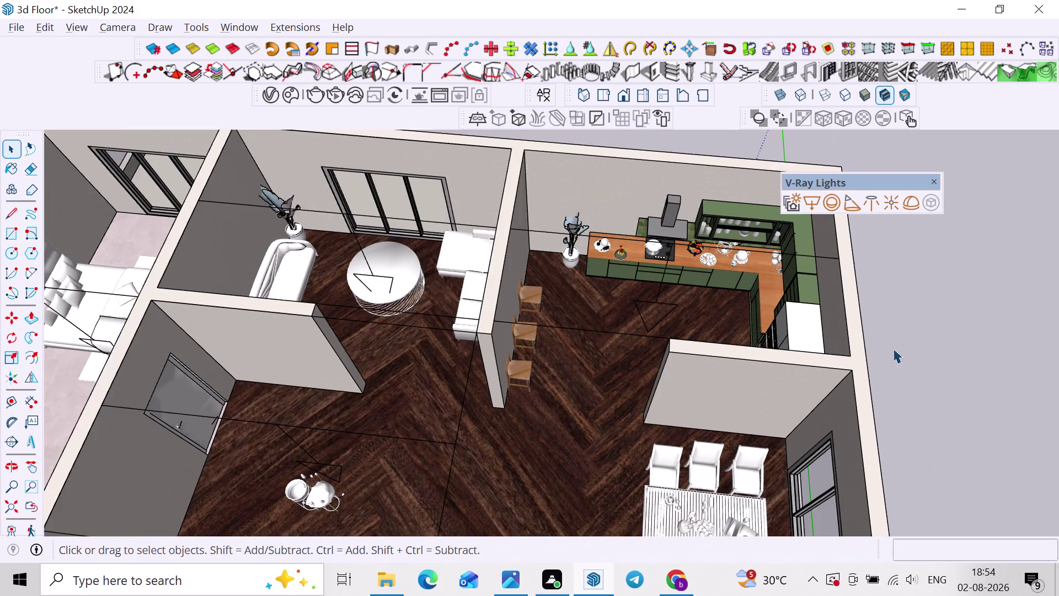
middle_drag(888, 349, 807, 302)
click(775, 277)
scroll(down, 3)
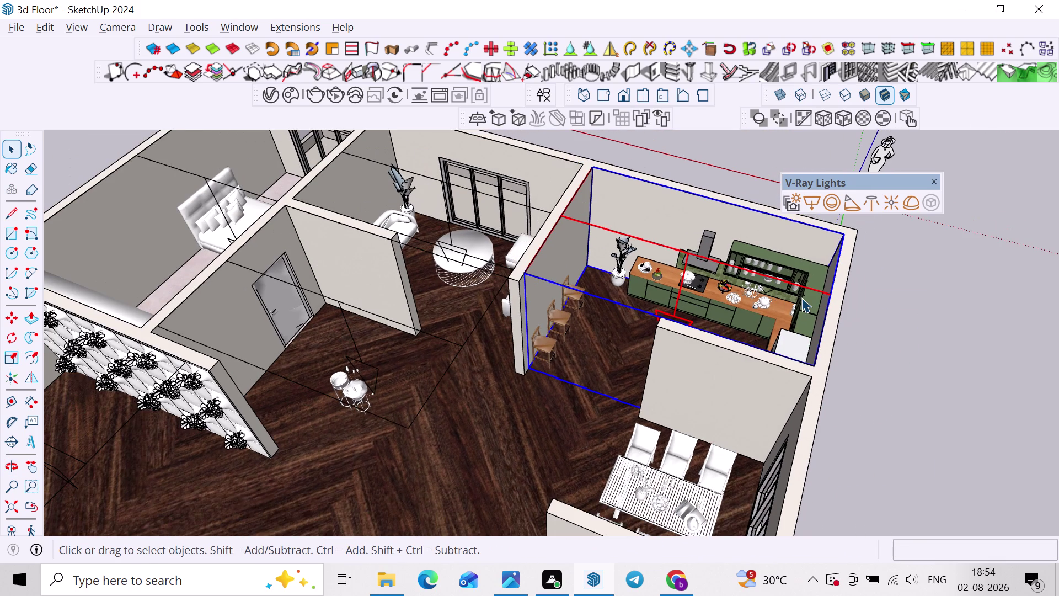
key(m)
scroll(up, 3)
middle_drag(843, 256, 818, 300)
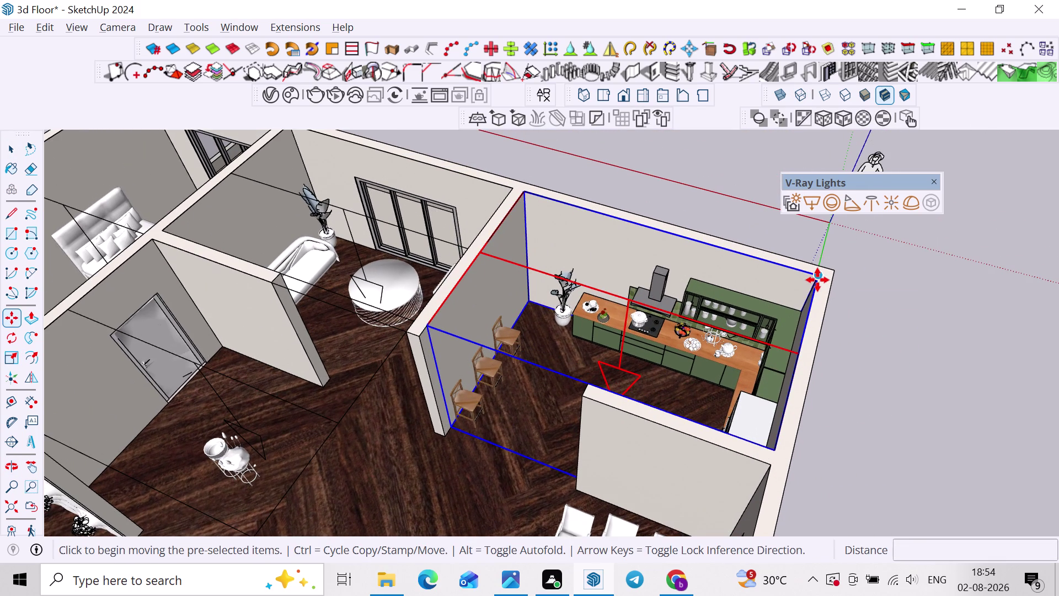
click(818, 280)
scroll(down, 3)
middle_drag(801, 314, 820, 225)
scroll(up, 3)
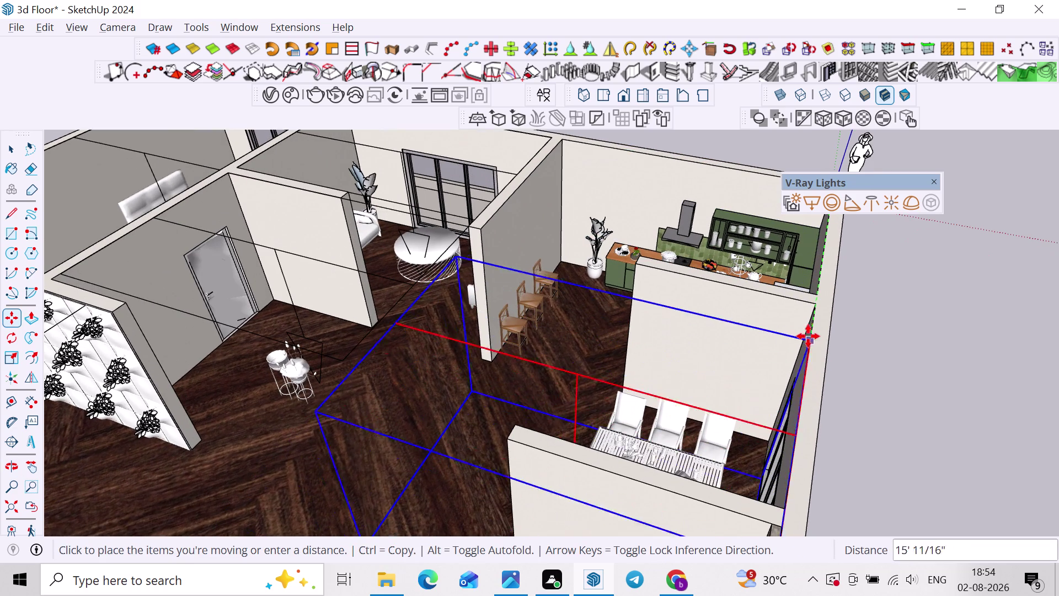
click(815, 309)
Inspect the new dining-area light from above and select it.
scroll(down, 3)
middle_drag(742, 362, 795, 355)
key(space)
scroll(down, 3)
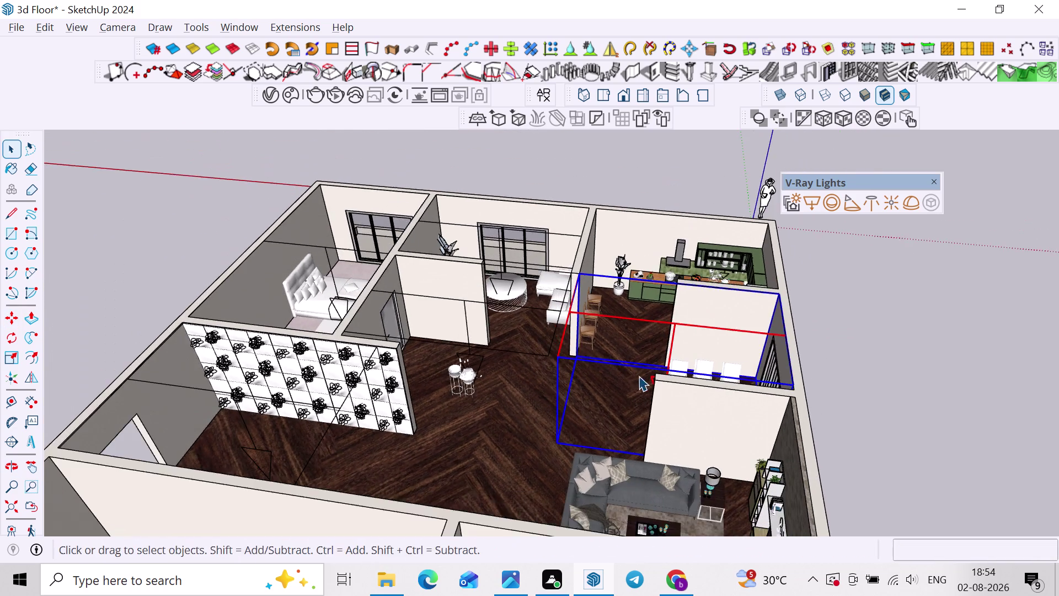
middle_drag(635, 377, 775, 399)
scroll(down, 3)
click(791, 284)
middle_drag(768, 341, 660, 383)
scroll(up, 3)
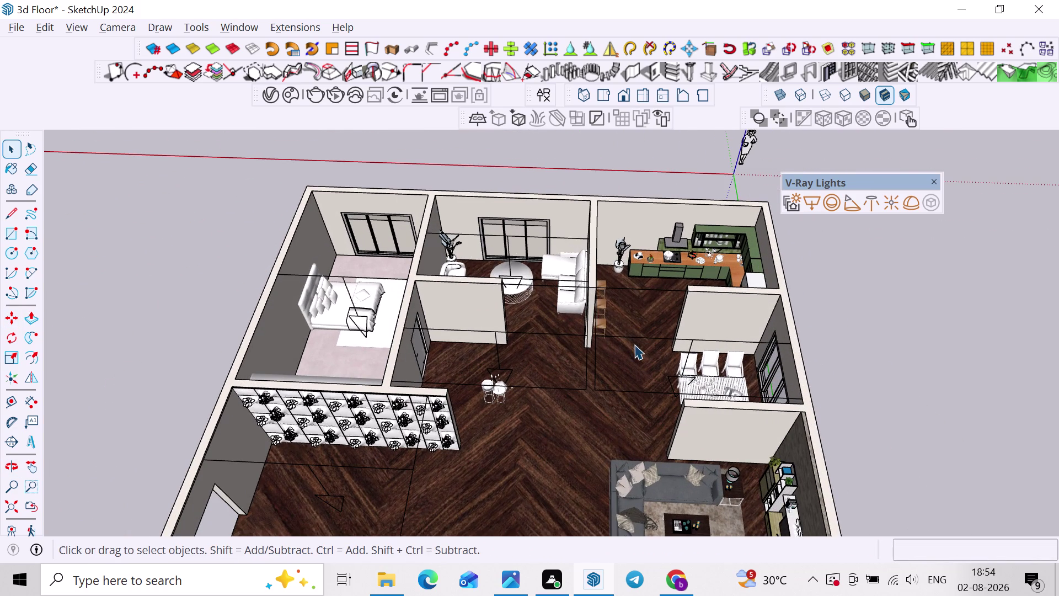
click(636, 338)
scroll(down, 3)
middle_drag(628, 346, 638, 263)
scroll(down, 3)
scroll(up, 3)
middle_drag(654, 313, 525, 380)
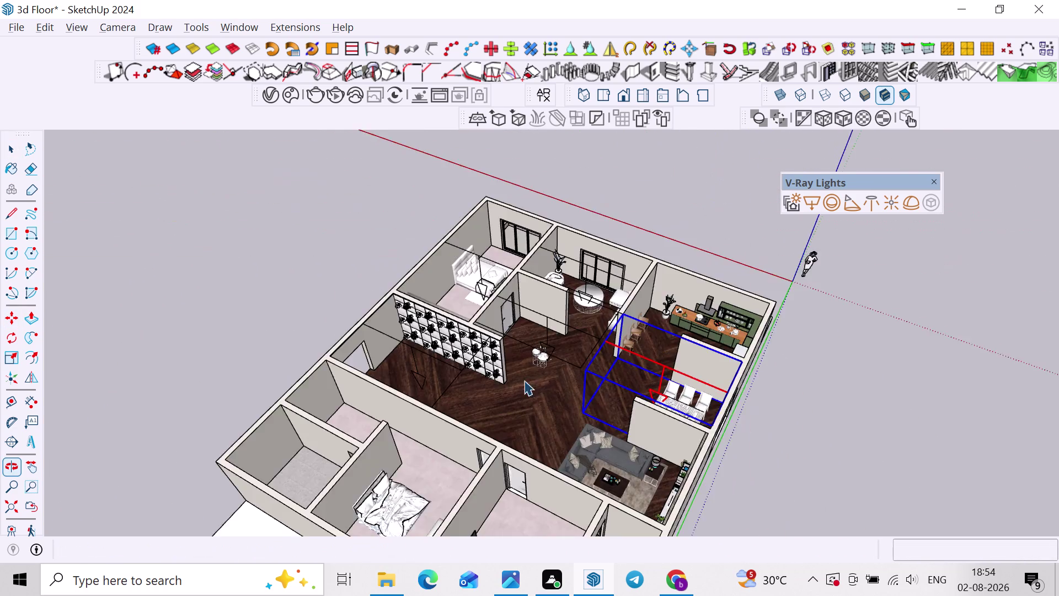
middle_drag(545, 379, 591, 269)
middle_drag(624, 298, 563, 343)
key(m)
scroll(up, 3)
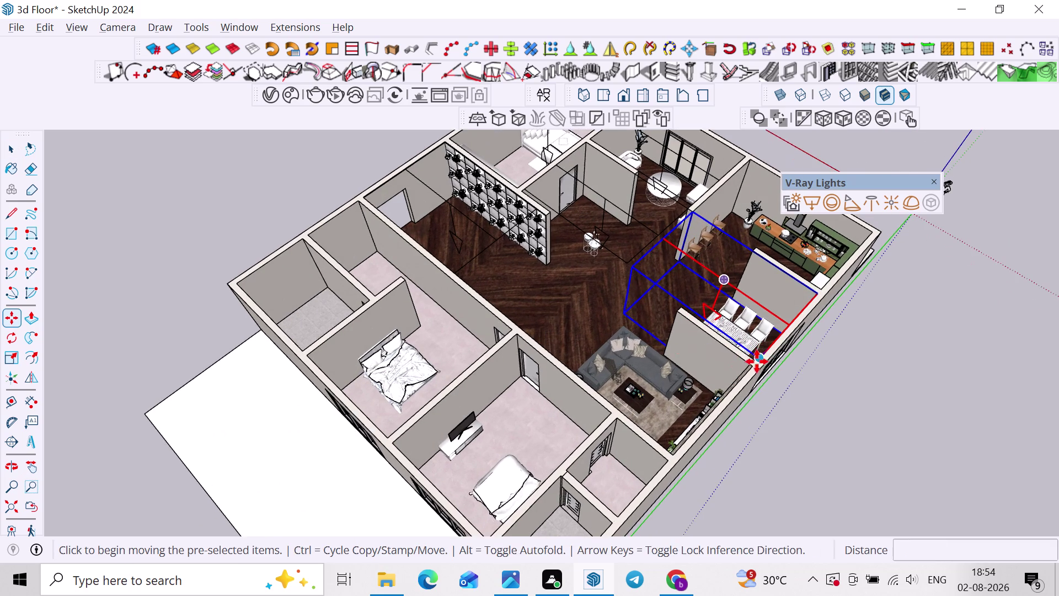
scroll(up, 3)
click(829, 278)
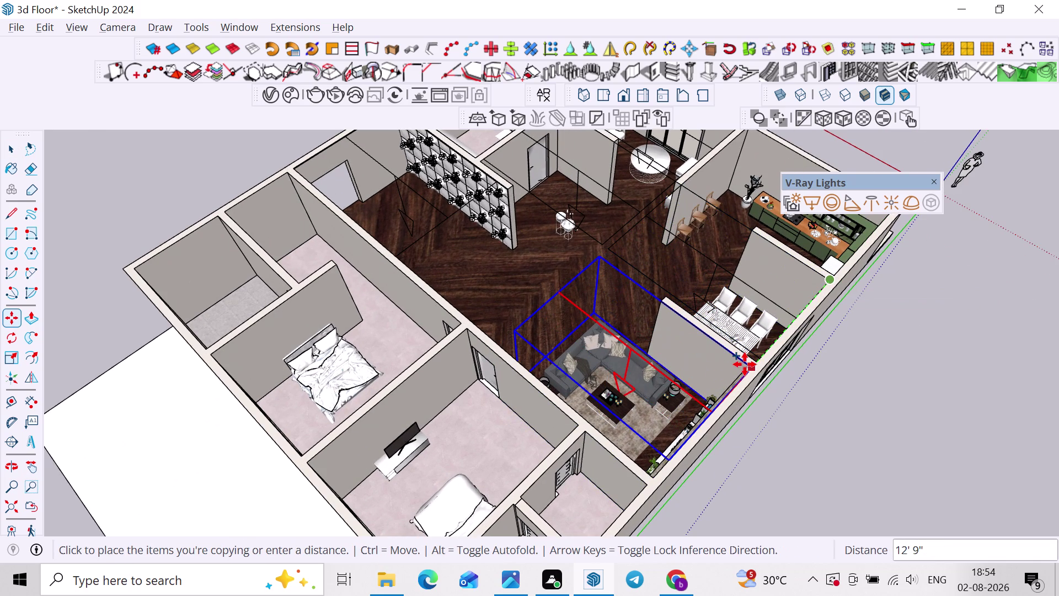
click(745, 364)
middle_drag(726, 371, 929, 373)
middle_drag(576, 329, 658, 342)
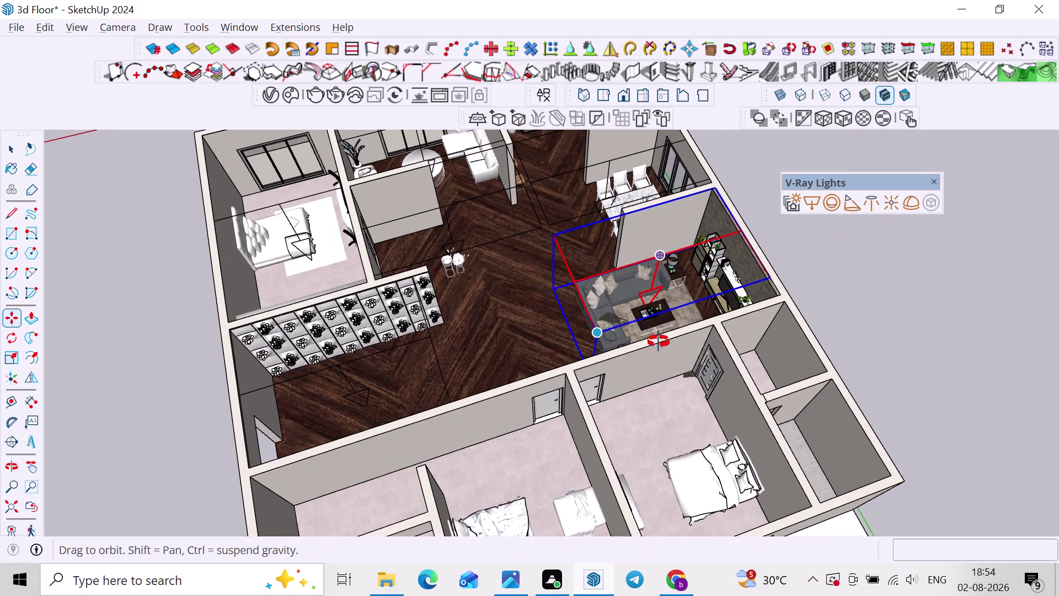
middle_drag(658, 342, 659, 342)
key(space)
key(s)
scroll(up, 3)
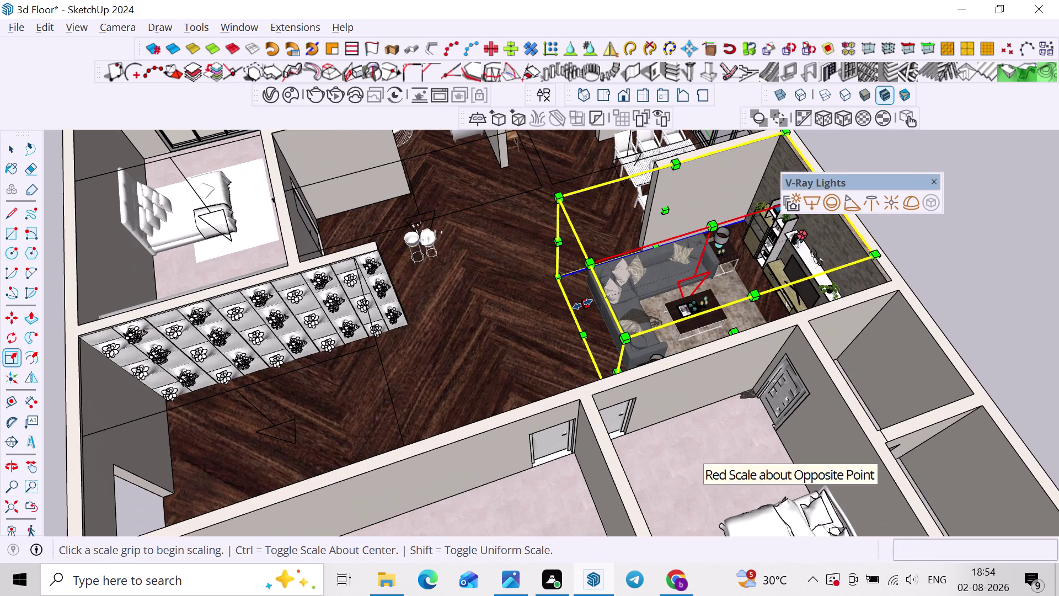
click(583, 304)
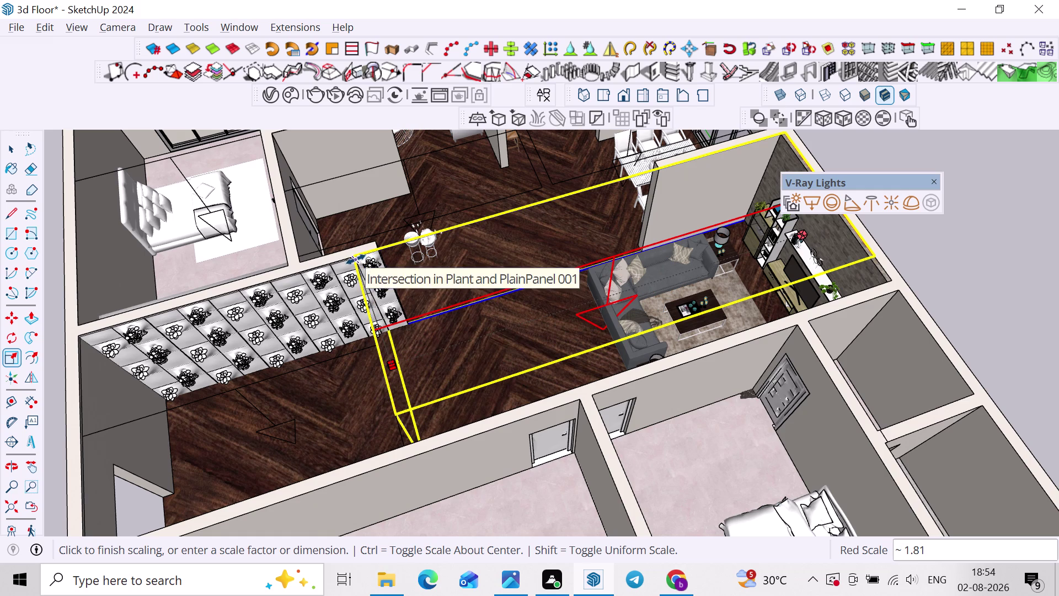
click(356, 259)
scroll(down, 3)
key(space)
scroll(down, 3)
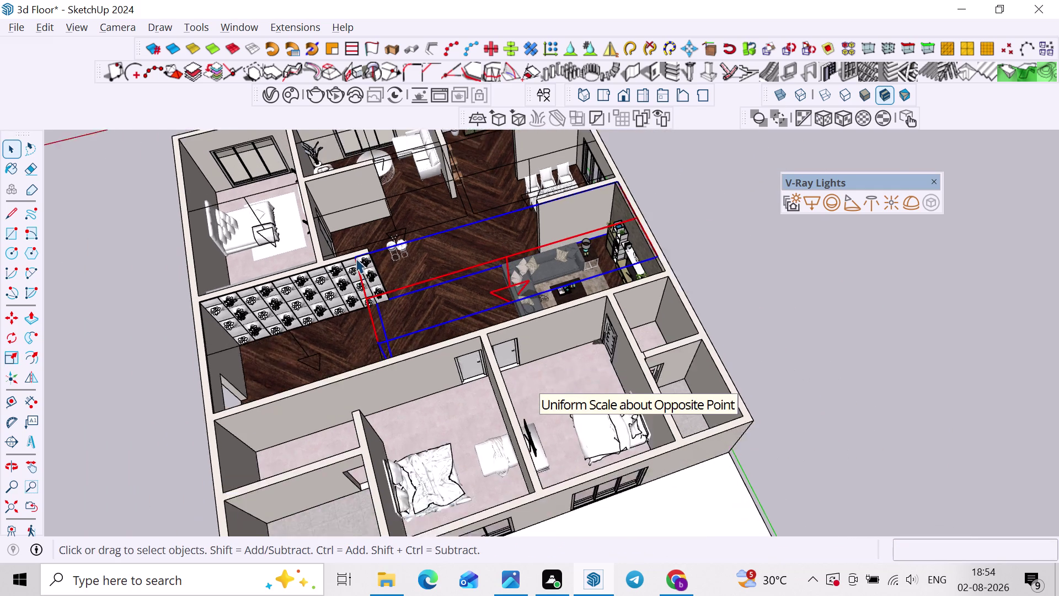
scroll(down, 3)
key(space)
click(632, 291)
middle_drag(634, 333, 742, 336)
middle_drag(566, 354, 622, 260)
middle_drag(450, 280, 488, 280)
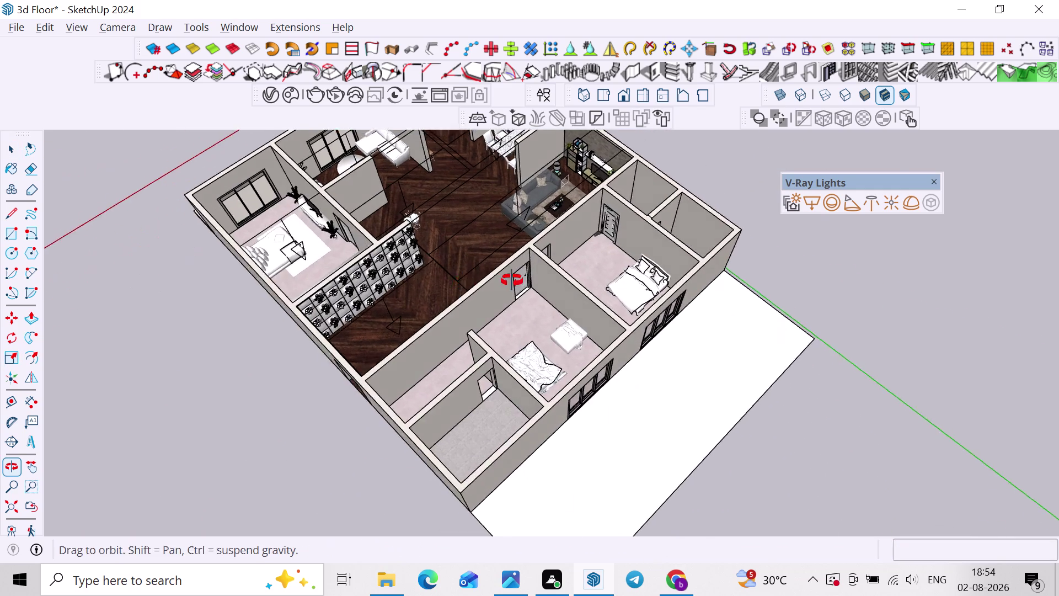
middle_drag(488, 281, 626, 286)
scroll(up, 3)
middle_drag(416, 344, 466, 290)
click(431, 390)
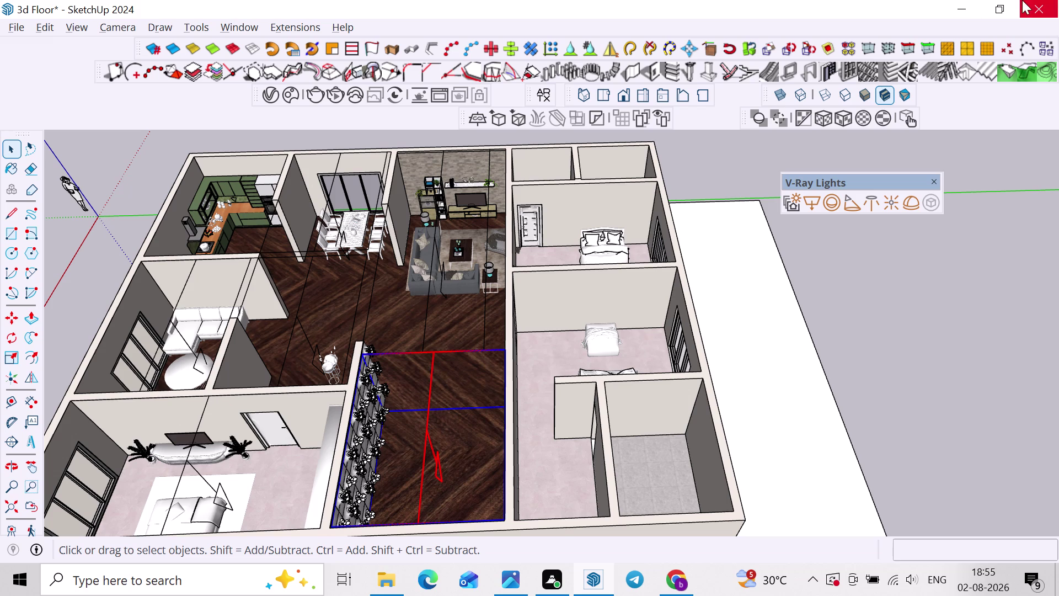
Copy the hall light by its corner into the narrow passage room.
key(m)
scroll(up, 3)
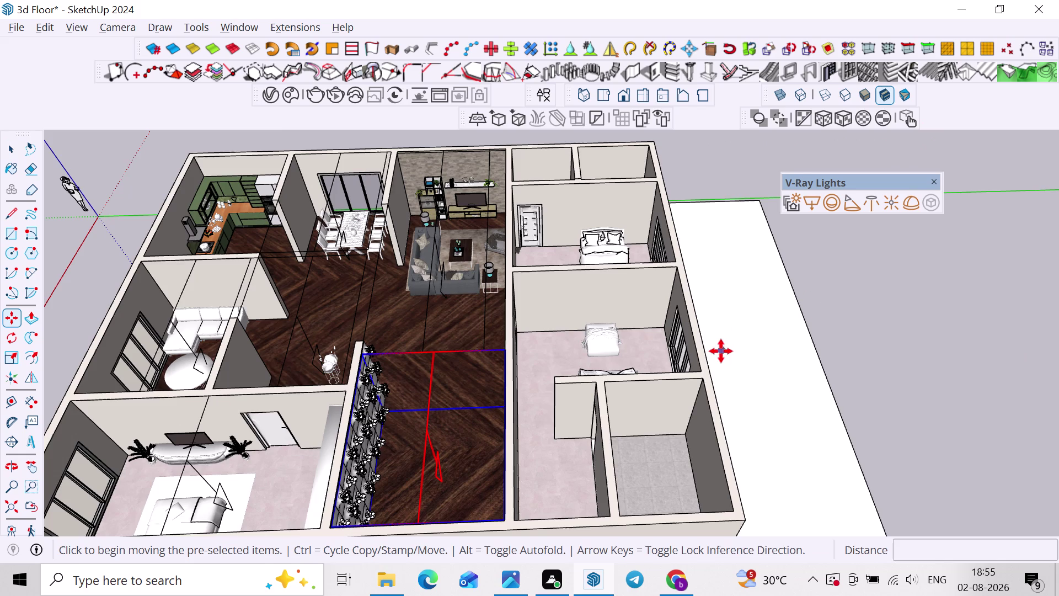
middle_drag(721, 350, 758, 274)
scroll(up, 3)
click(201, 473)
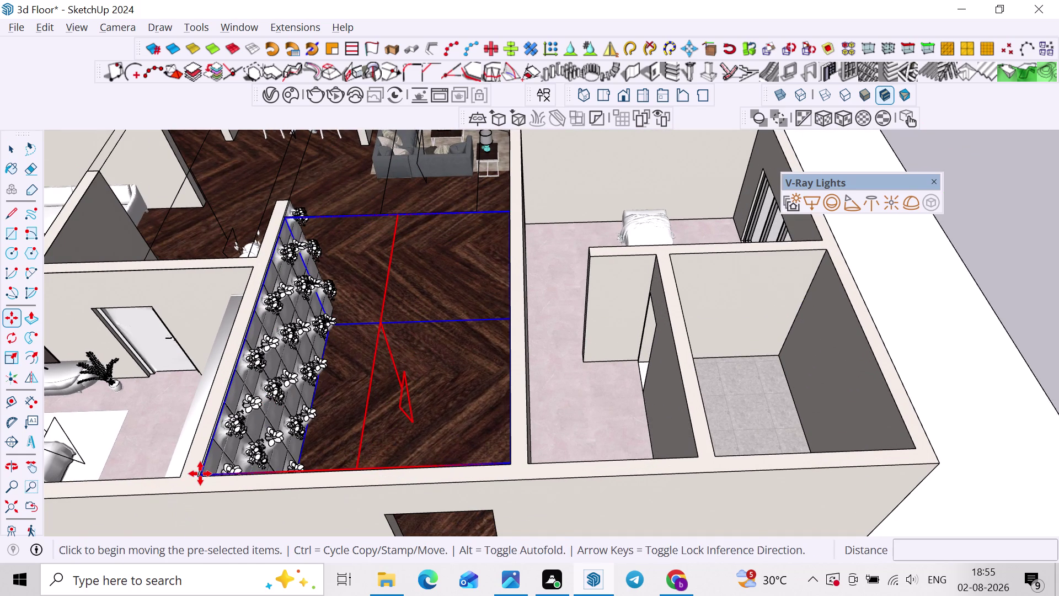
click(532, 458)
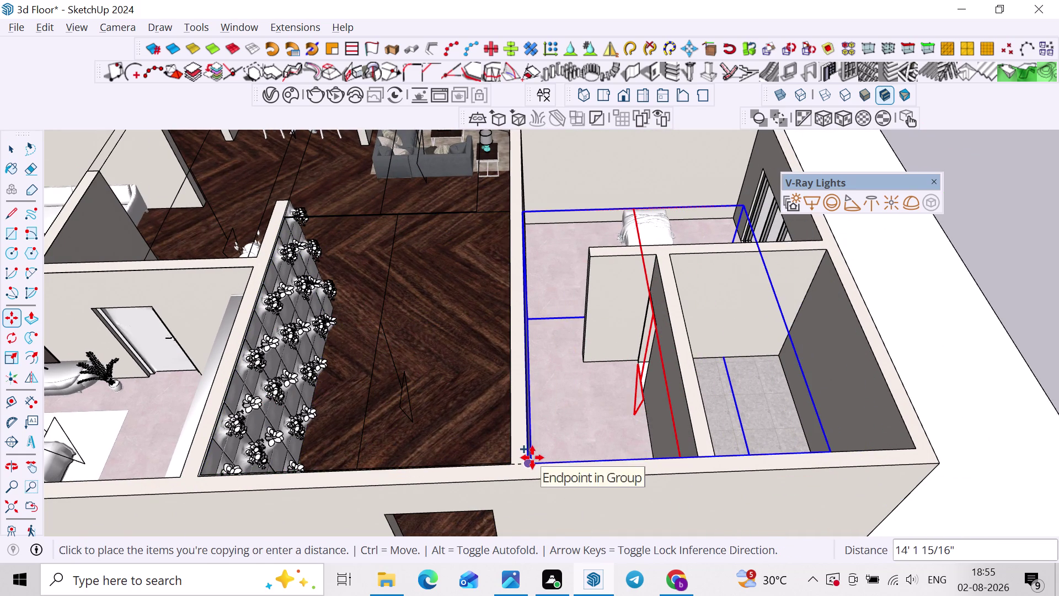
middle_drag(679, 443, 579, 439)
scroll(up, 3)
Scale the passage light to the passage width and length, then reselect it.
key(s)
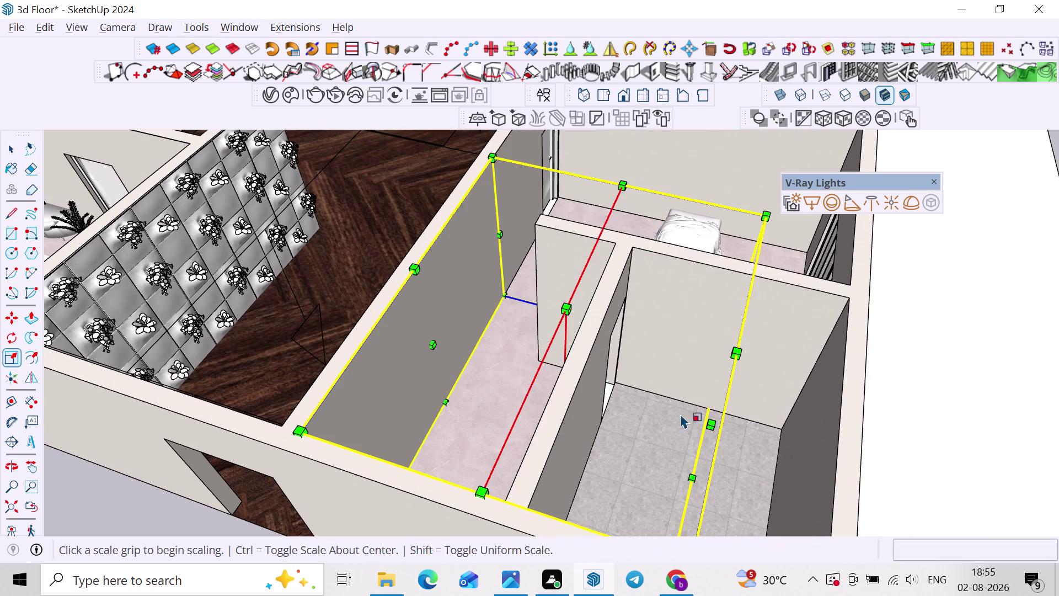
click(709, 424)
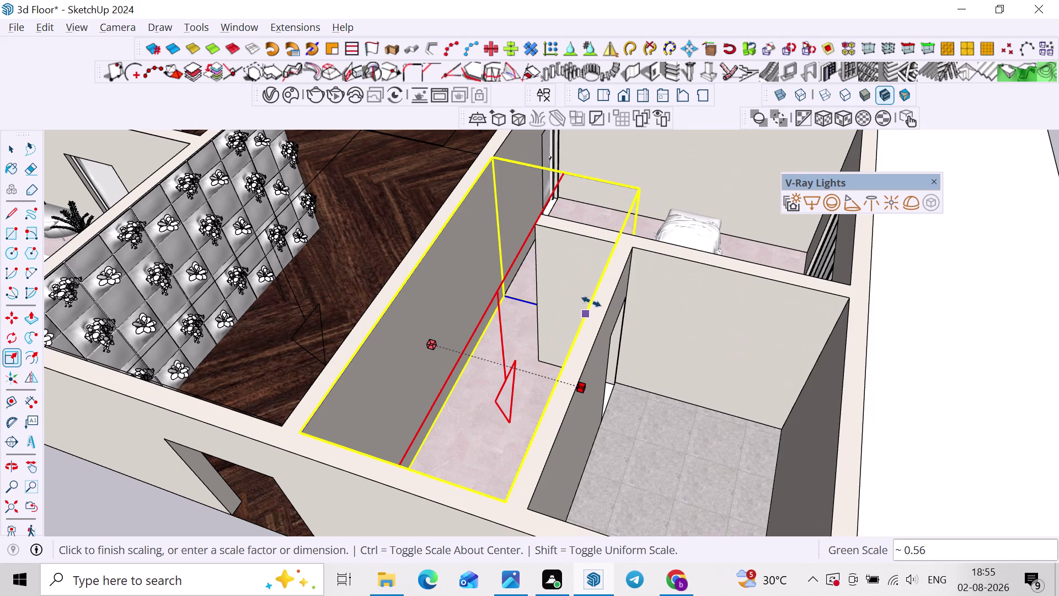
click(611, 253)
middle_drag(574, 203, 507, 266)
scroll(up, 3)
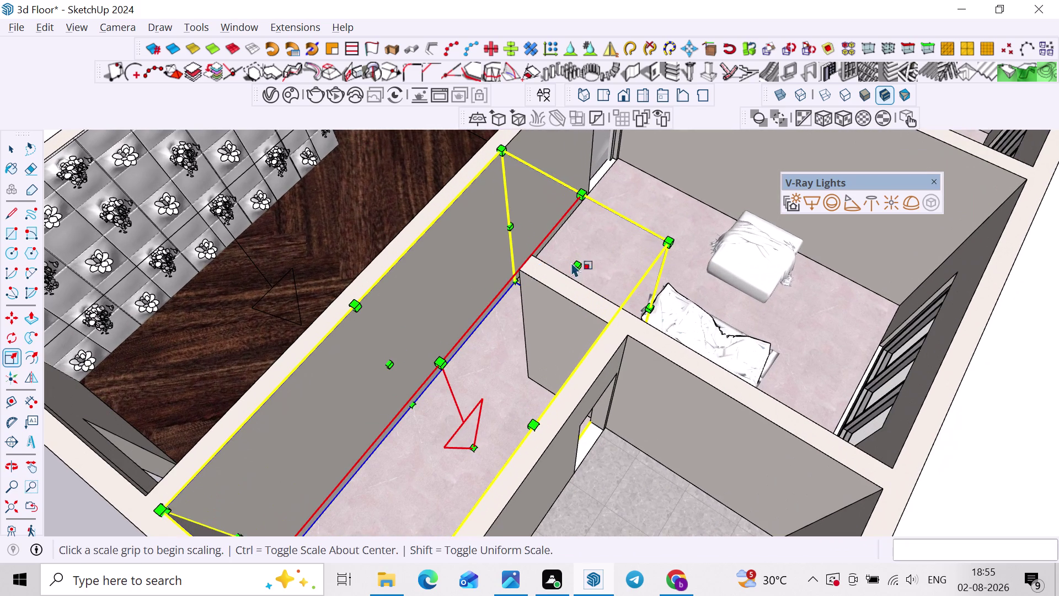
click(575, 262)
click(551, 290)
scroll(down, 3)
key(space)
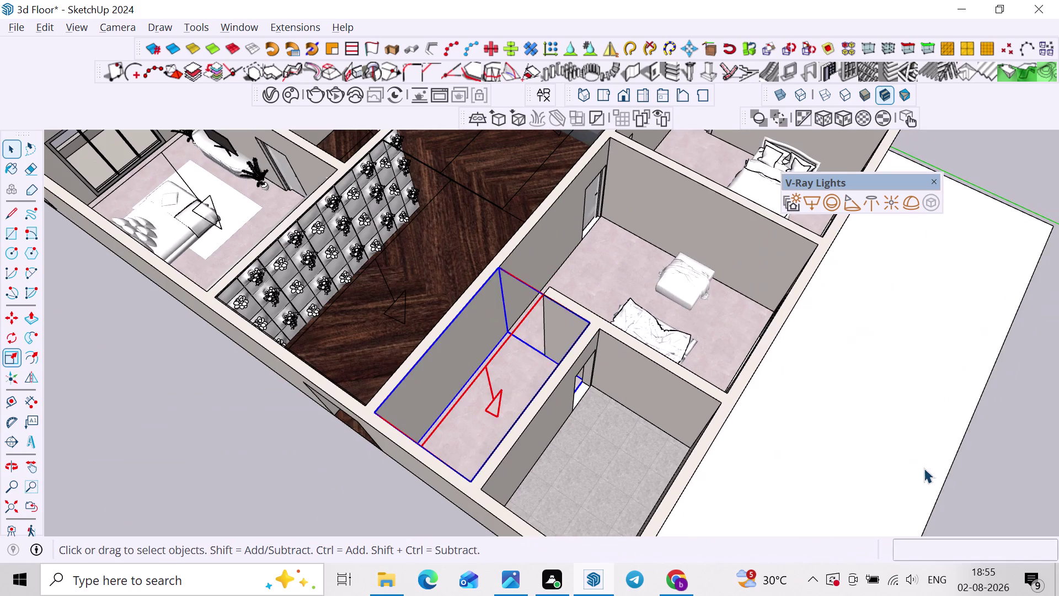
click(926, 468)
scroll(down, 3)
click(974, 466)
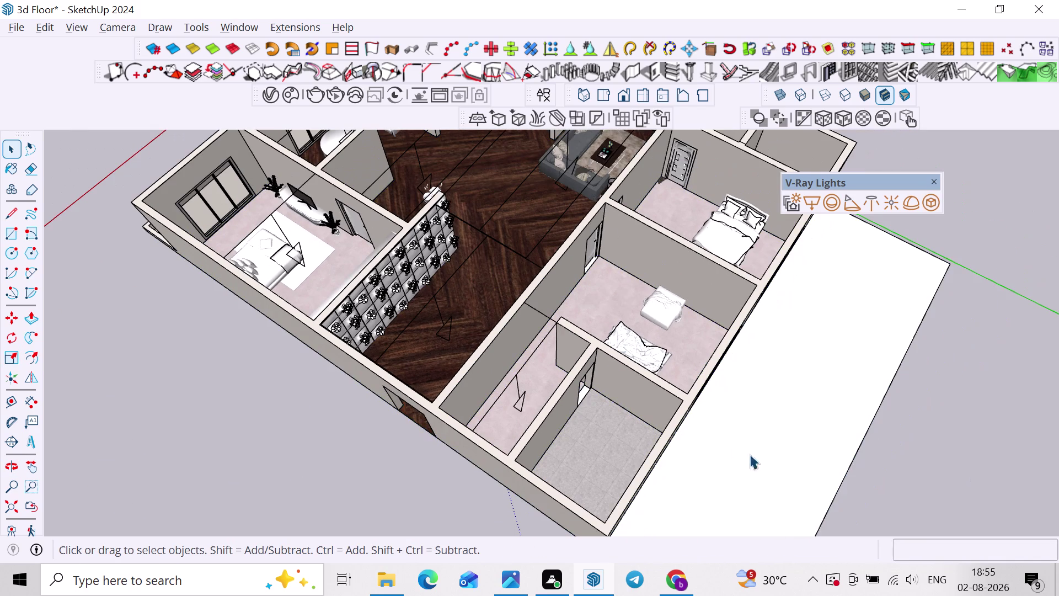
click(517, 390)
Copy the passage light by its corner into the tiled bathroom.
key(m)
middle_drag(520, 327, 603, 364)
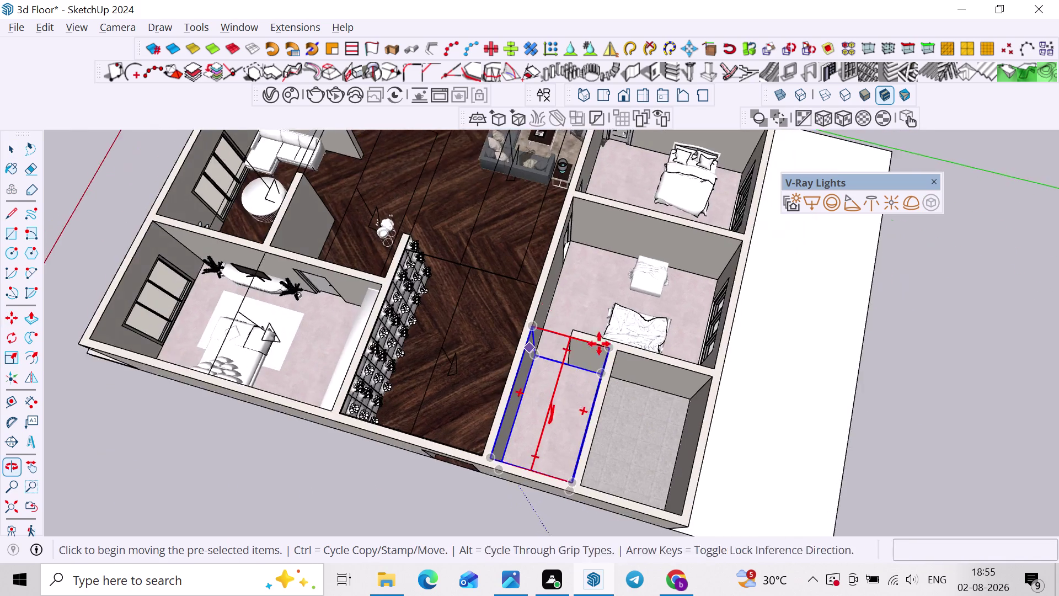
scroll(up, 3)
click(518, 336)
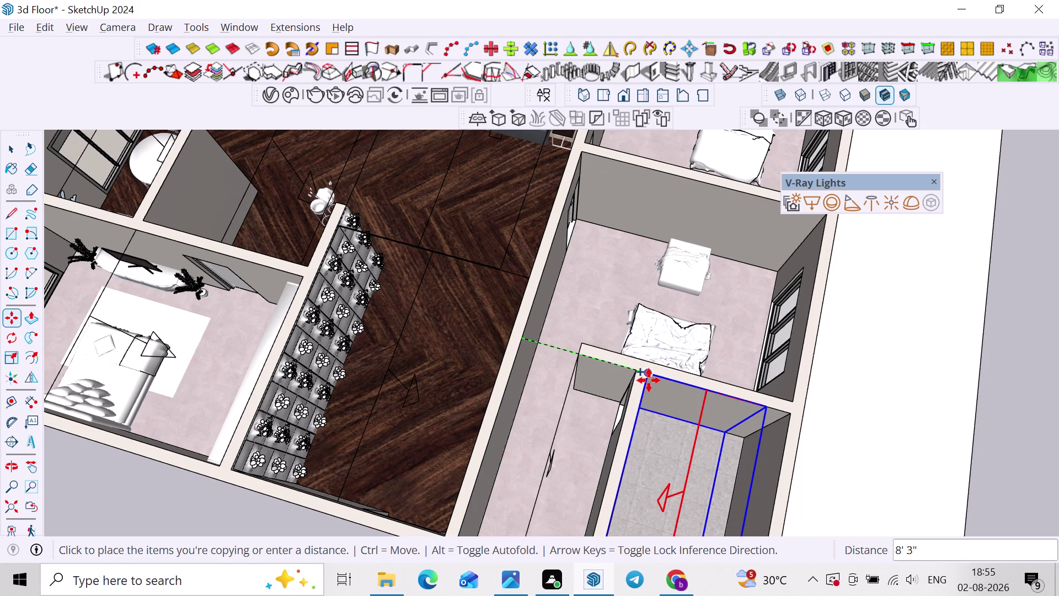
click(649, 380)
scroll(down, 3)
middle_drag(719, 416, 708, 359)
middle_drag(705, 392, 689, 417)
Scale the bathroom light's width and length to fit the bathroom walls.
key(s)
scroll(up, 3)
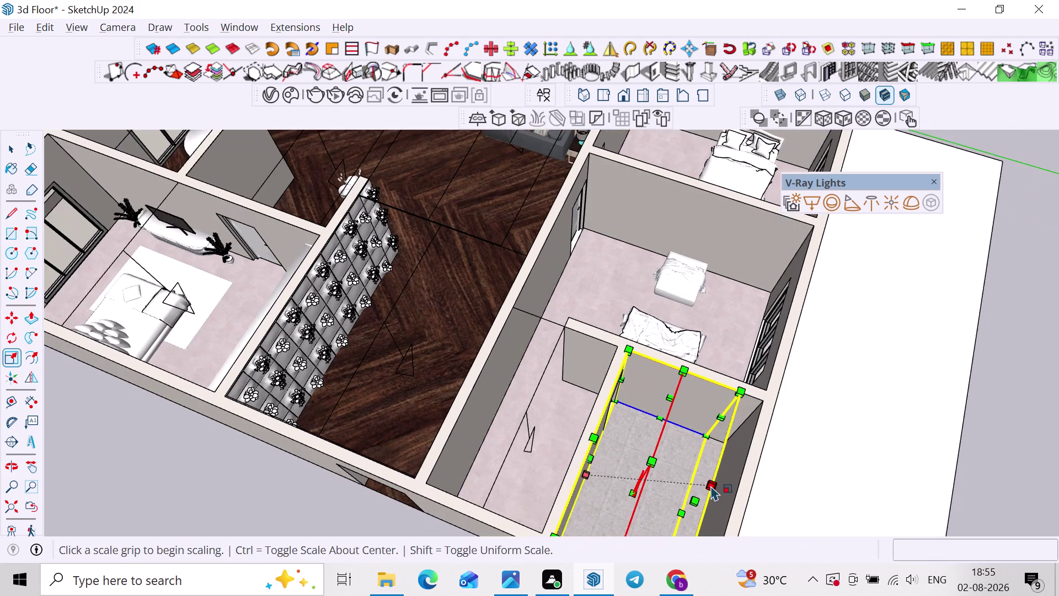
middle_drag(706, 468, 707, 431)
click(695, 465)
click(735, 445)
scroll(down, 3)
key(space)
click(908, 441)
click(671, 427)
click(680, 429)
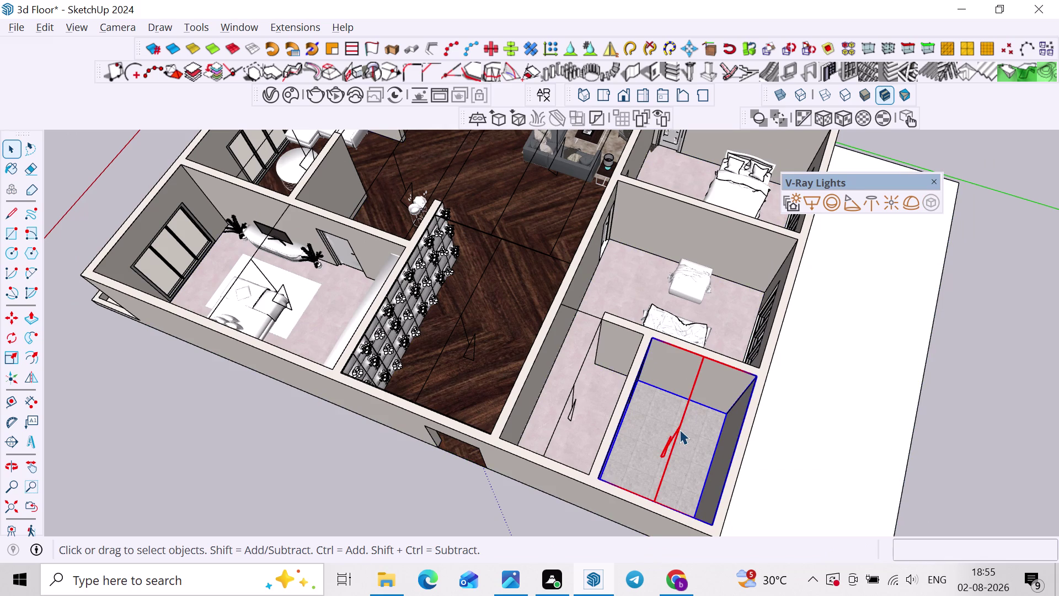
Cancel an accidental move, then copy the bathroom light into the ottoman bedroom.
key(m)
click(598, 479)
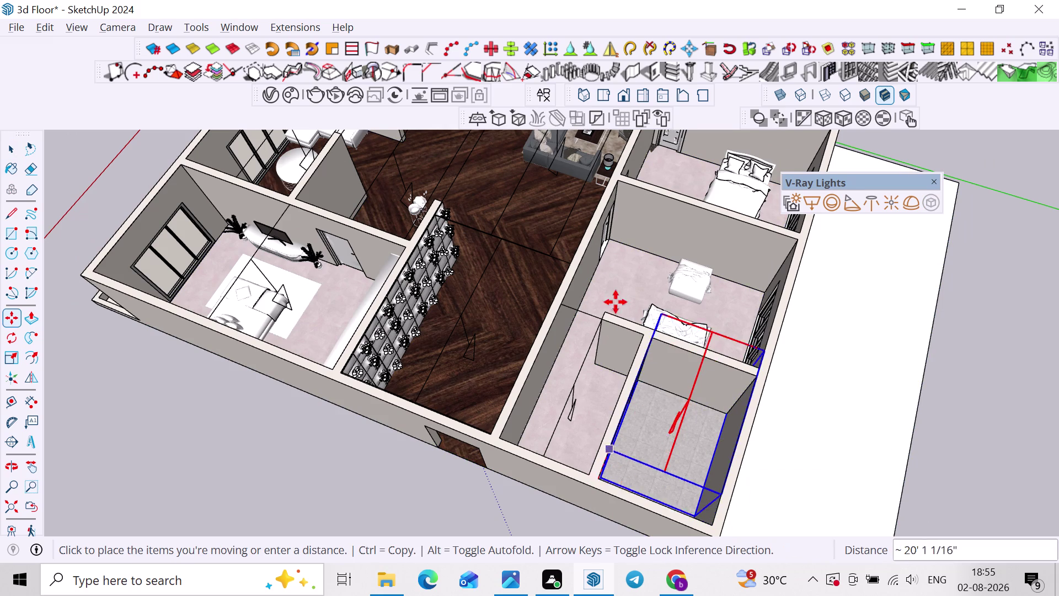
scroll(up, 3)
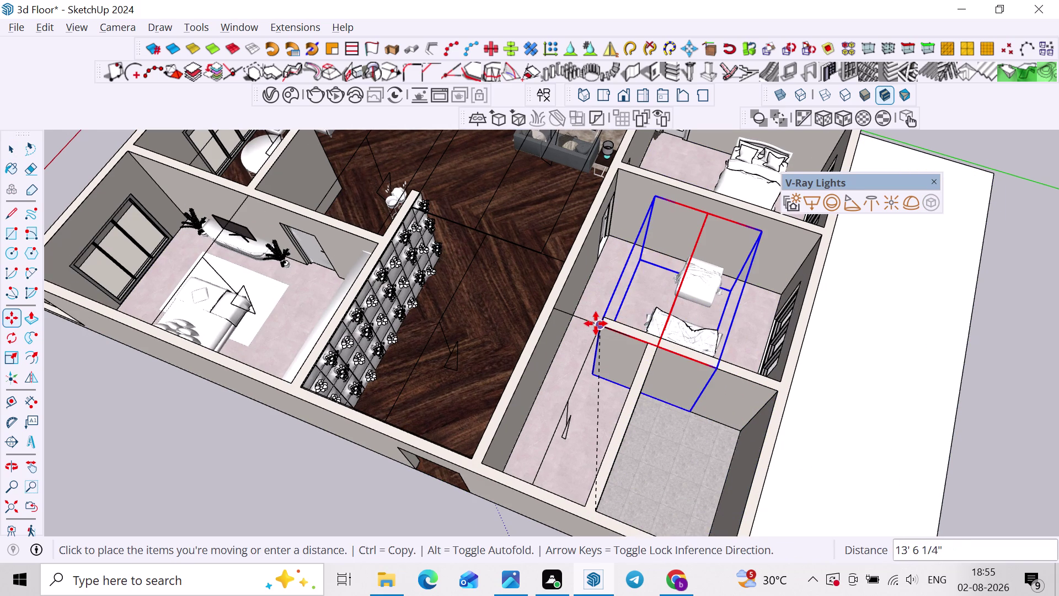
key(Escape)
key(space)
text(m)
scroll(up, 3)
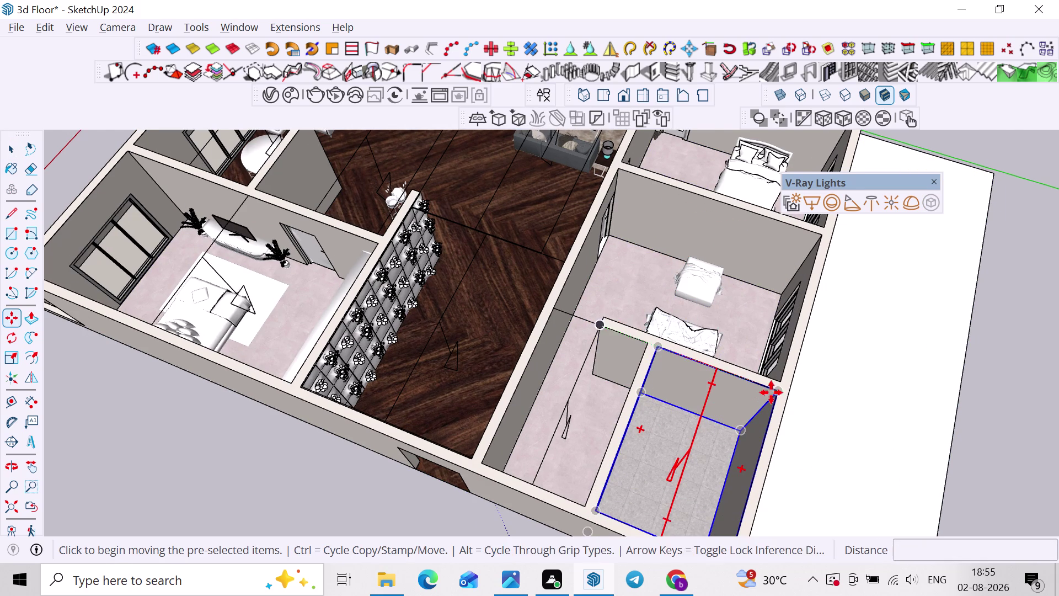
click(784, 389)
scroll(down, 3)
middle_drag(787, 383, 746, 466)
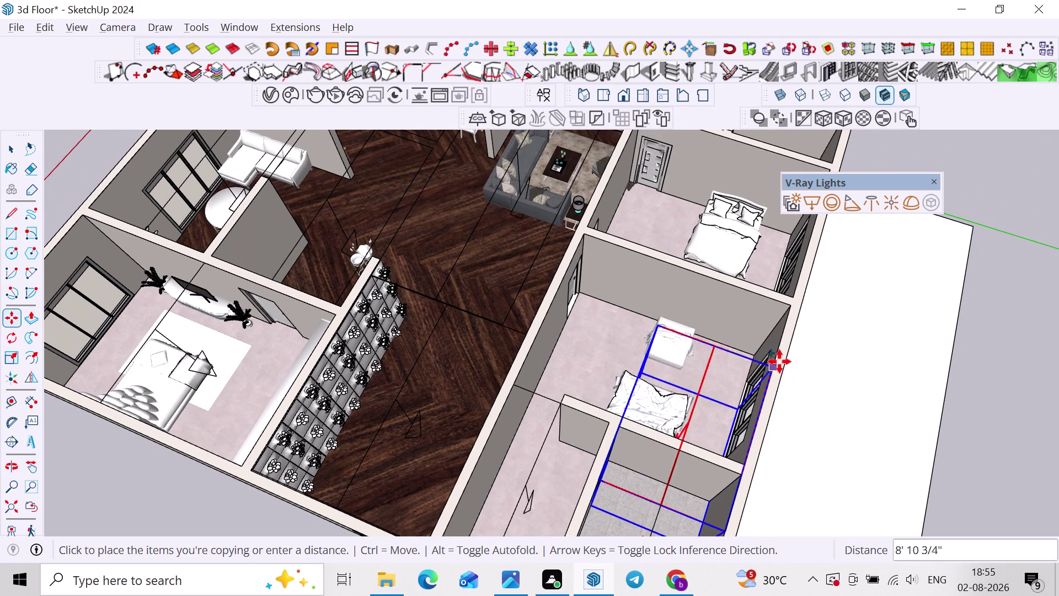
click(791, 309)
From a top-down view, stretch the bedroom light across the room's width.
middle_drag(723, 341, 776, 335)
key(space)
scroll(up, 3)
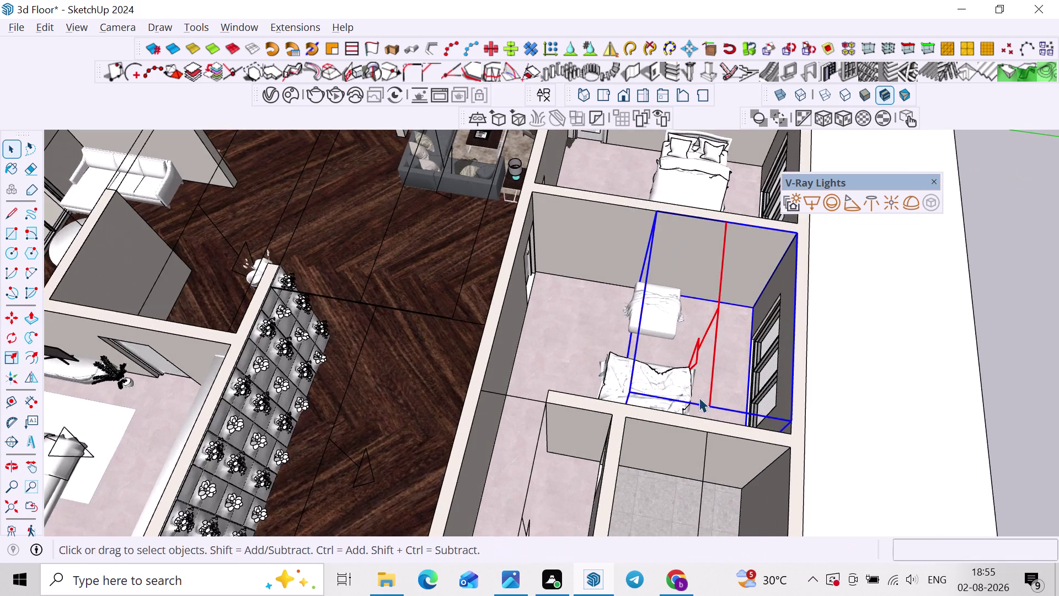
middle_drag(719, 405, 770, 418)
key(s)
scroll(up, 3)
middle_drag(740, 401, 867, 431)
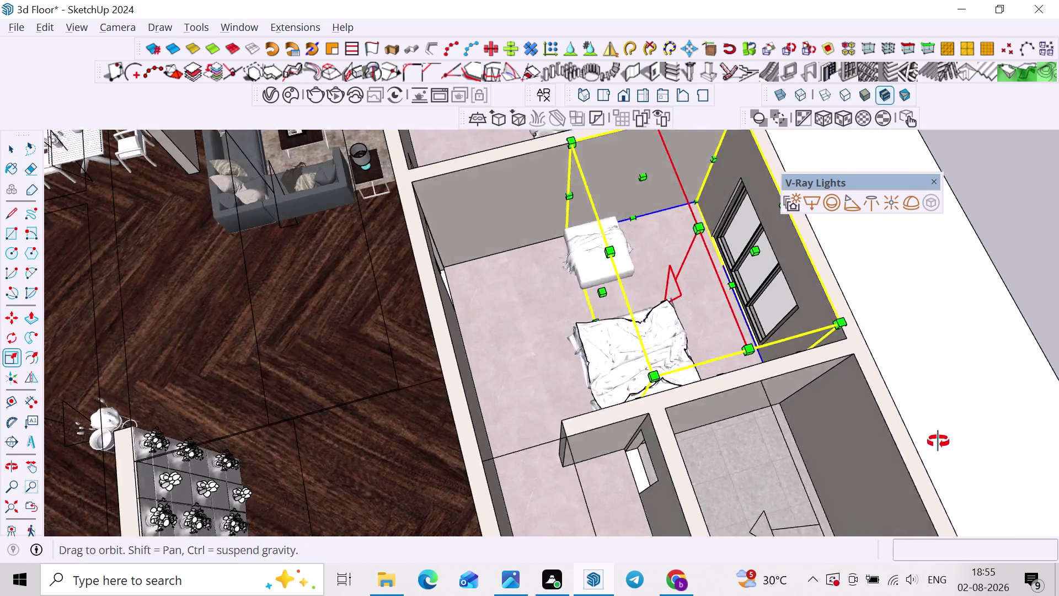
middle_drag(866, 431, 1058, 449)
middle_drag(529, 241, 603, 239)
scroll(up, 3)
click(651, 197)
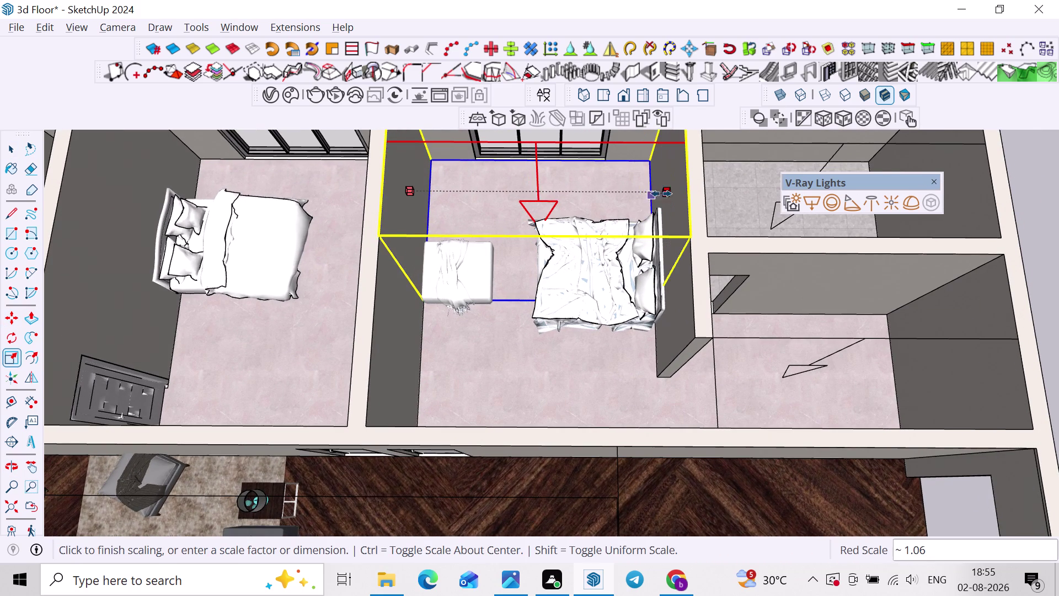
click(683, 176)
Stretch the bedroom light along the room's length and reselect it.
scroll(down, 3)
middle_drag(629, 261, 582, 265)
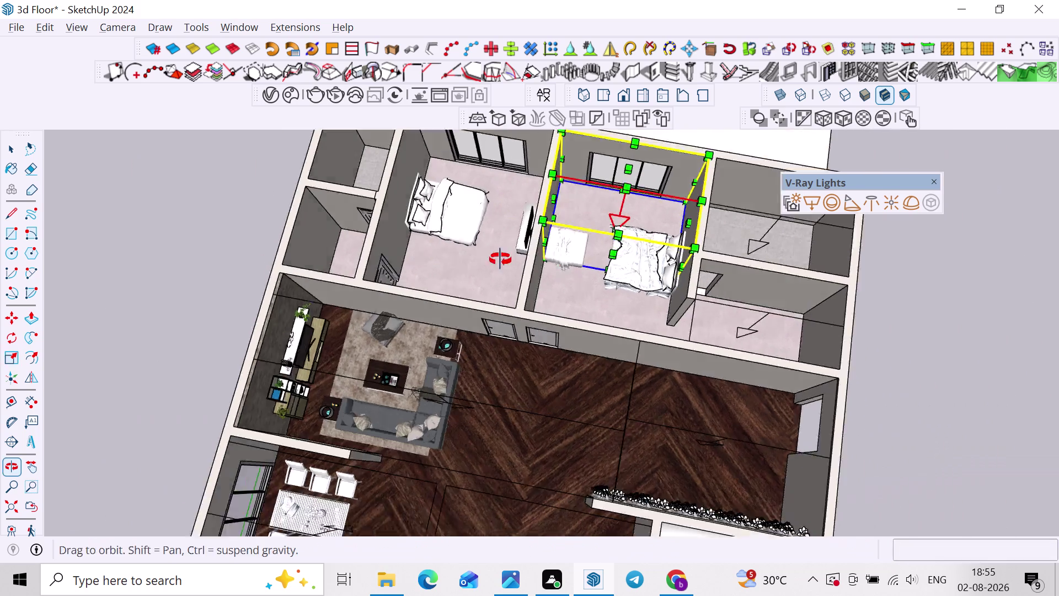
middle_drag(581, 265, 479, 252)
click(641, 283)
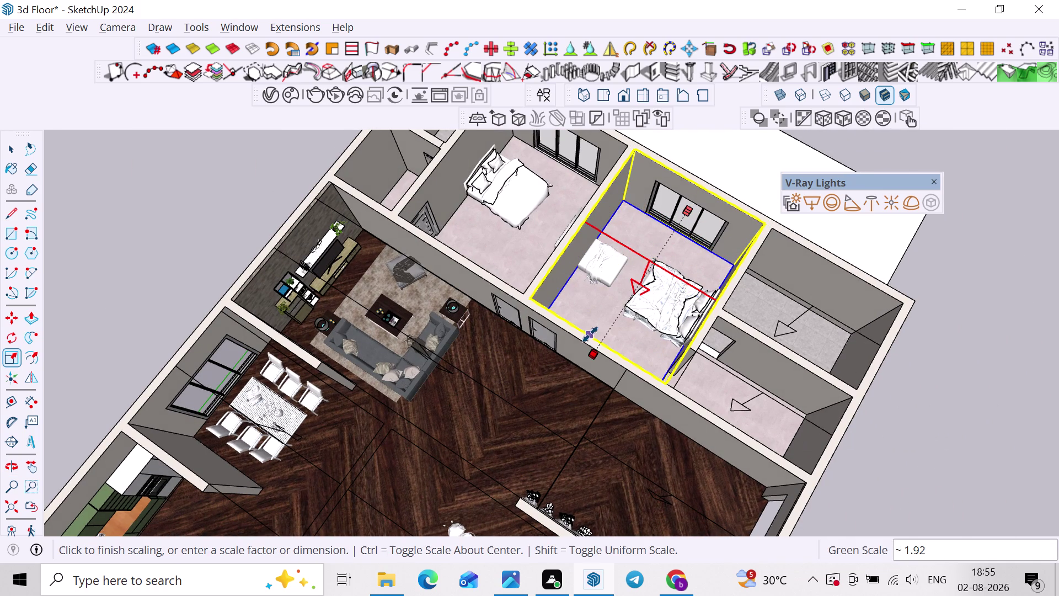
click(590, 335)
scroll(down, 3)
key(space)
click(946, 402)
scroll(up, 3)
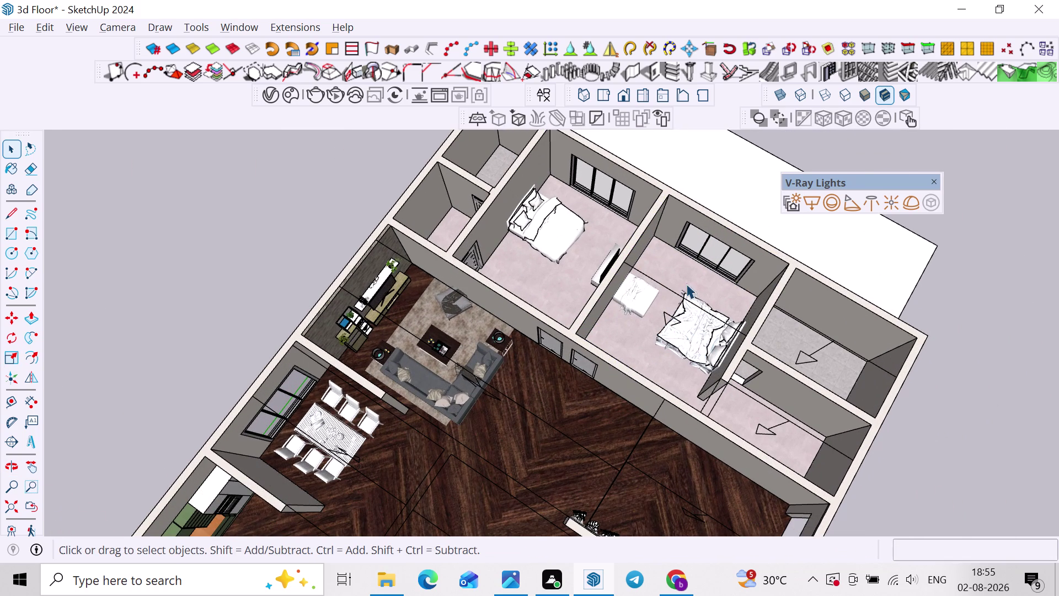
click(670, 287)
Copy the bedroom rectangle light into the other bedroom with the TV unit.
key(m)
middle_drag(658, 292, 718, 293)
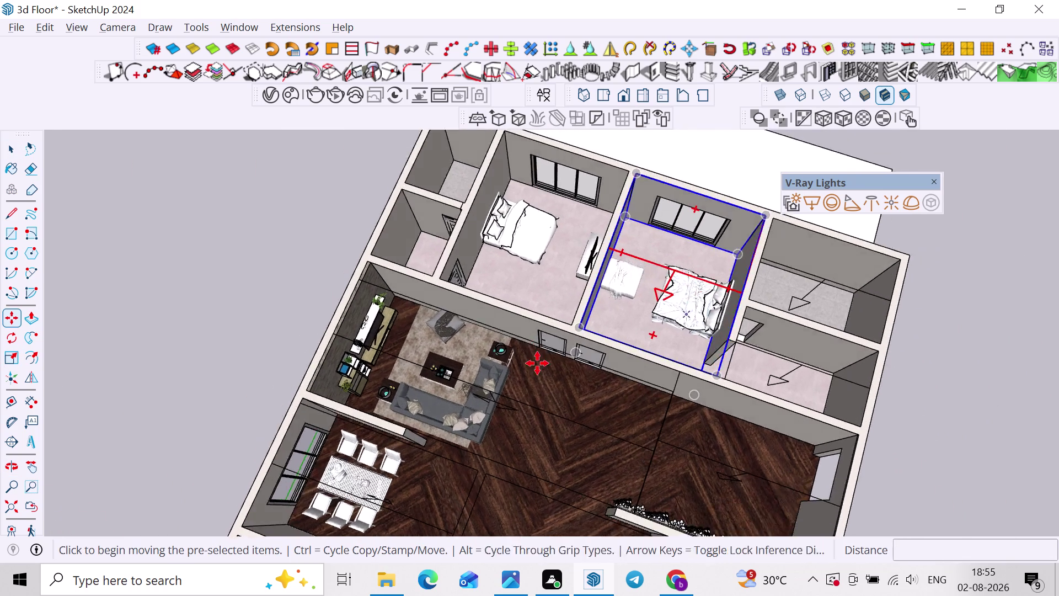
scroll(up, 3)
click(610, 313)
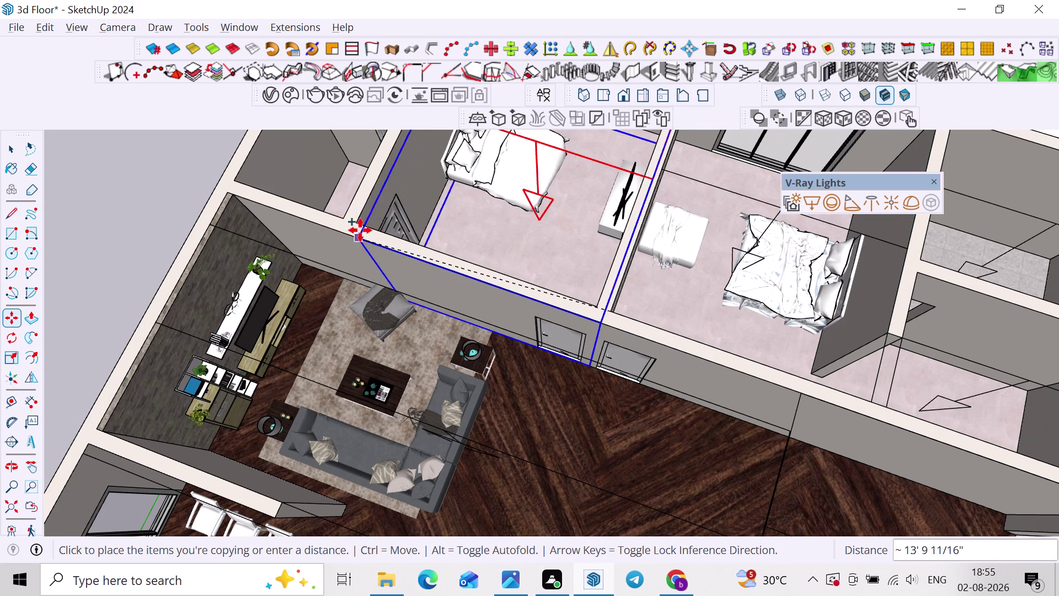
click(363, 223)
scroll(down, 3)
key(space)
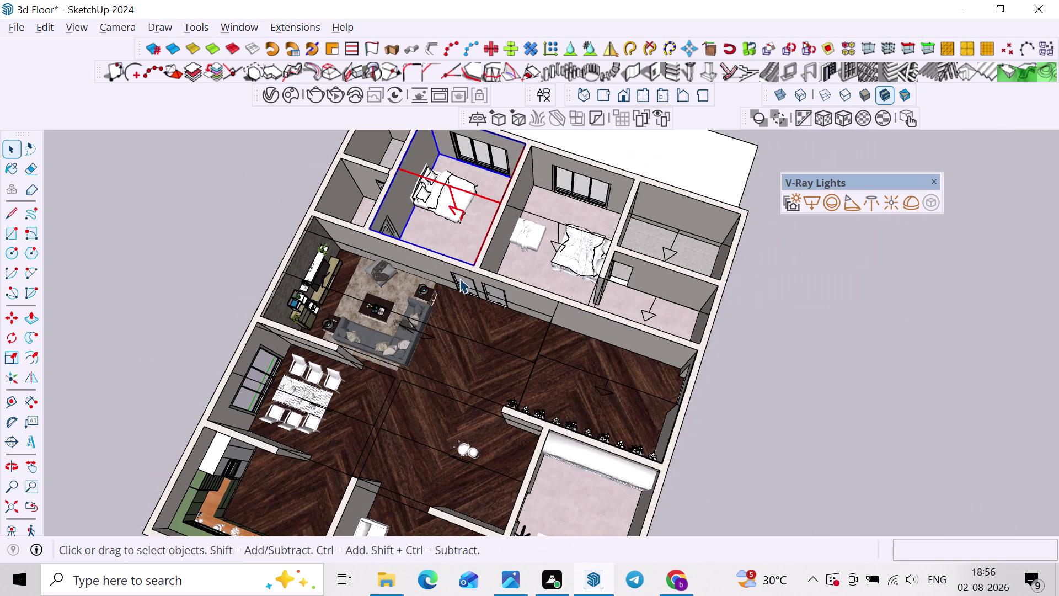
Orbit around the floor plan to face the bedrooms and select the corner-room light.
middle_drag(467, 257, 474, 238)
middle_drag(479, 286, 479, 398)
scroll(down, 3)
middle_drag(482, 395, 564, 364)
scroll(up, 3)
click(804, 373)
middle_drag(782, 384, 799, 331)
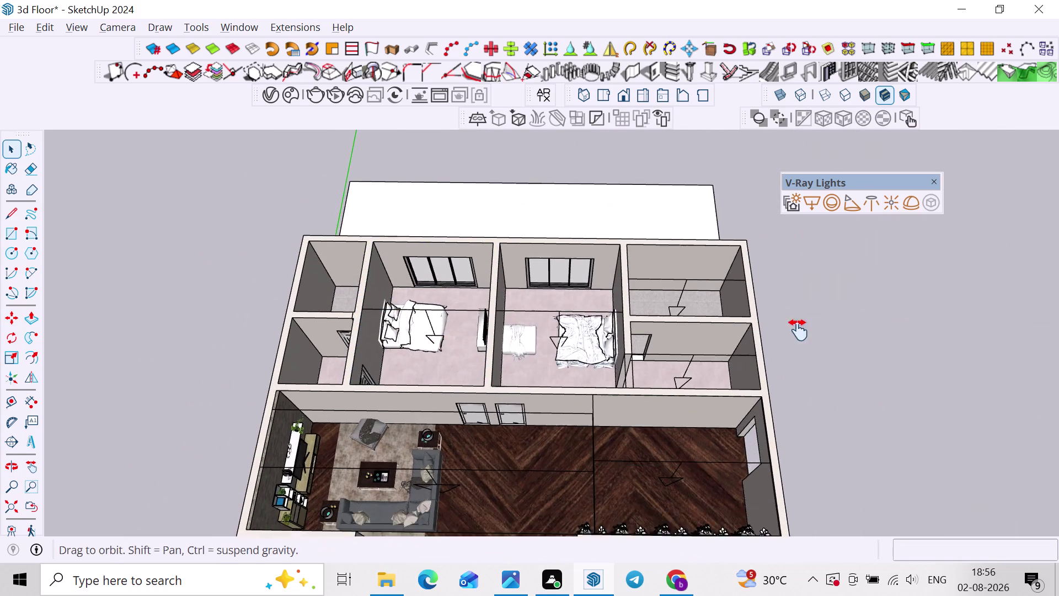
middle_drag(799, 331, 799, 330)
scroll(up, 3)
click(712, 257)
click(709, 246)
click(700, 249)
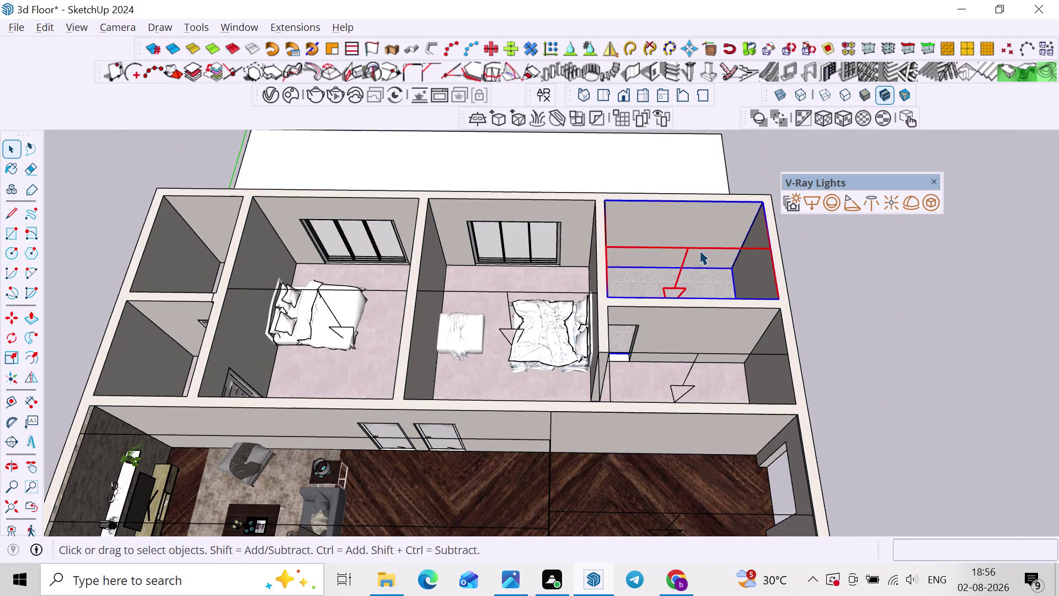
Pick up the rectangle light and drop a copy over the adjoining small room.
key(m)
scroll(up, 3)
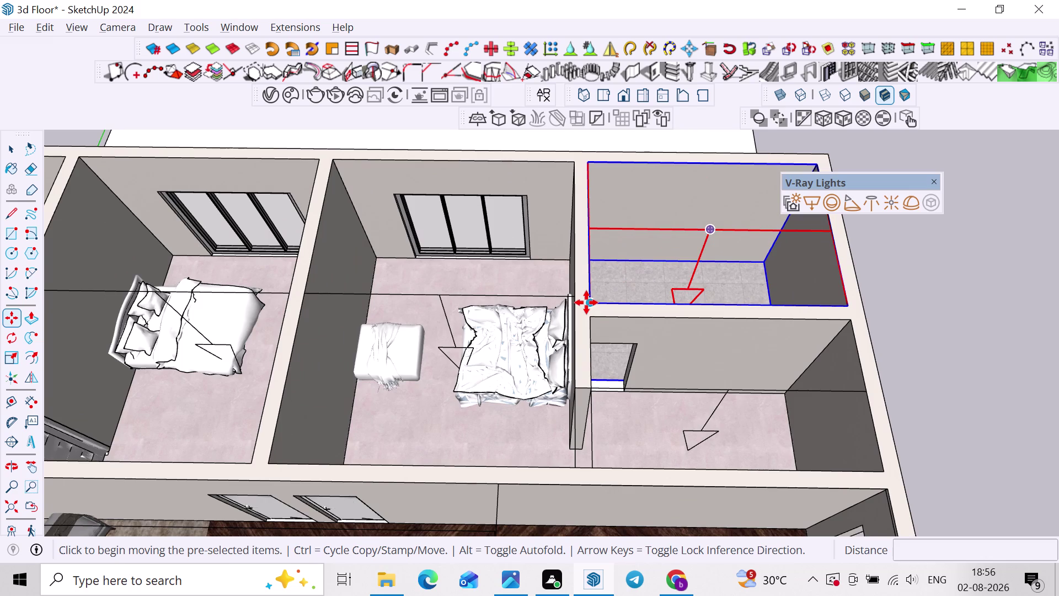
click(586, 302)
scroll(down, 3)
middle_drag(579, 305, 810, 288)
scroll(down, 3)
middle_drag(315, 306, 415, 289)
scroll(up, 3)
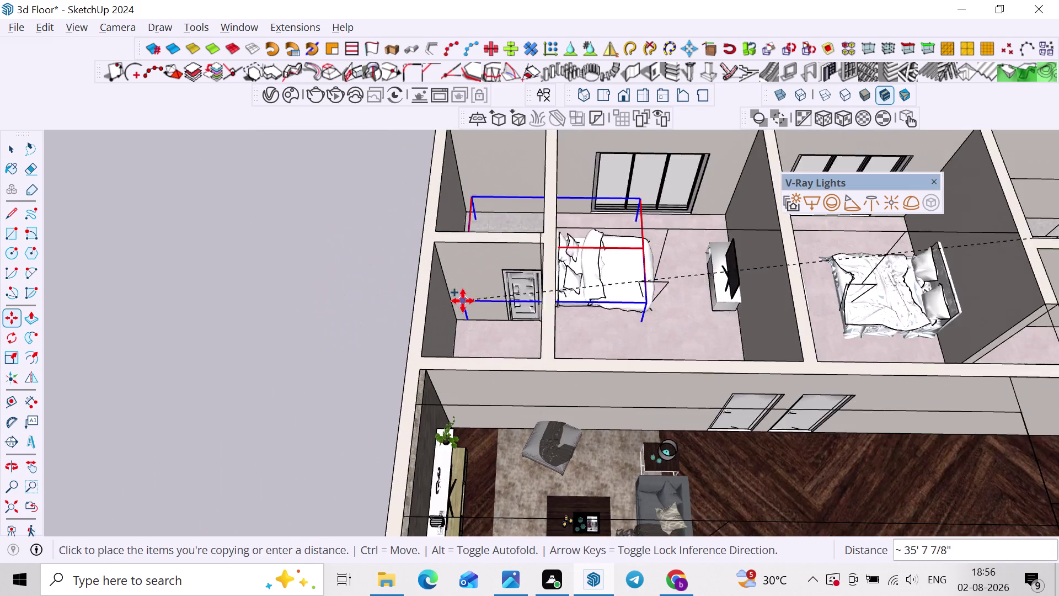
scroll(up, 3)
click(424, 359)
middle_drag(458, 356, 370, 352)
key(space)
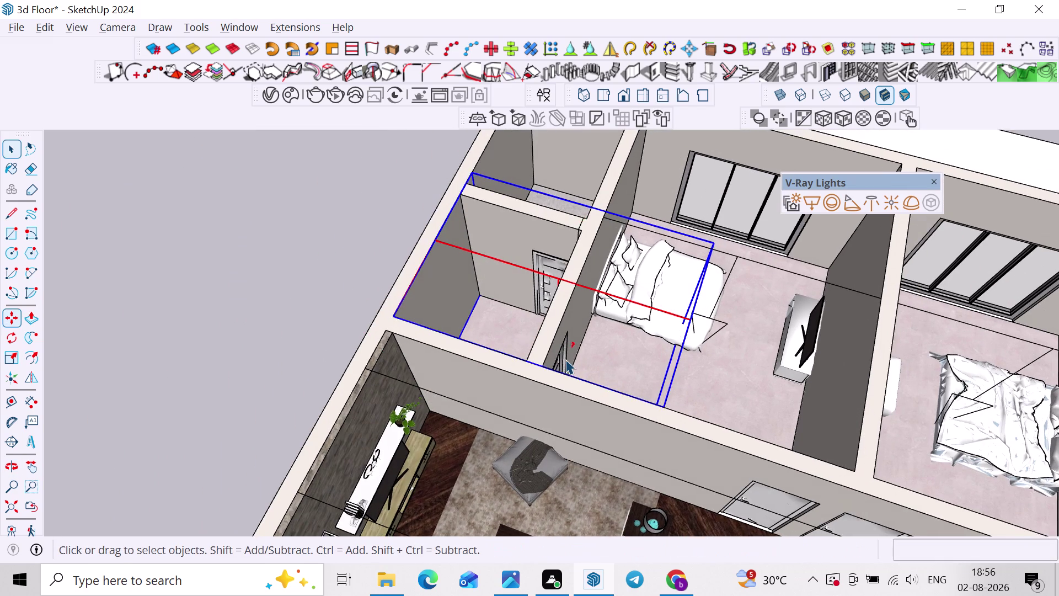
Scale the copied light down to fit the small pink-floored room's width.
text(s)
scroll(up, 3)
click(665, 364)
middle_drag(361, 228, 435, 245)
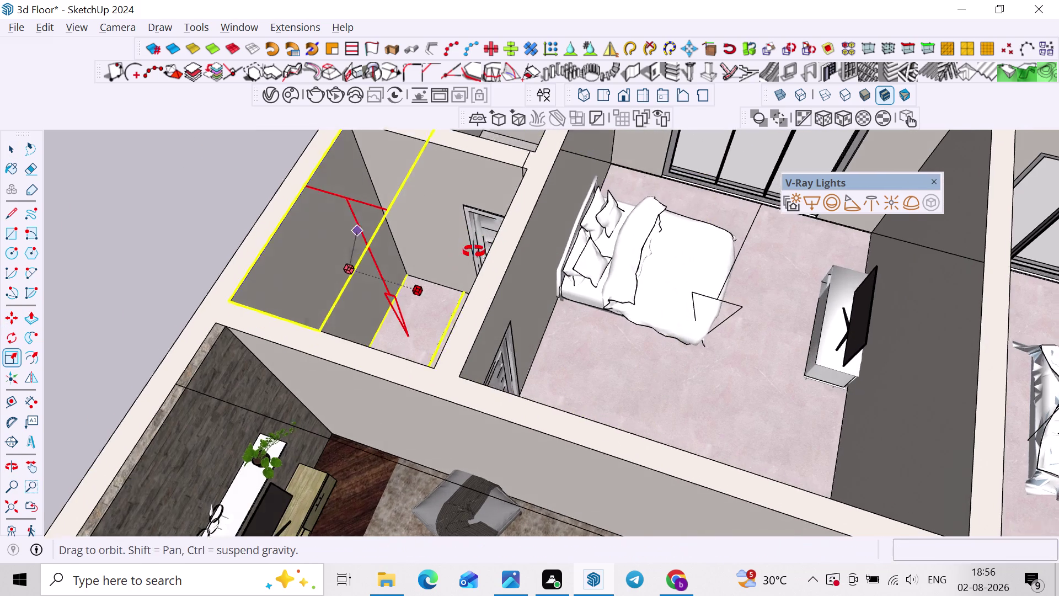
middle_drag(436, 245, 612, 270)
click(527, 289)
middle_drag(451, 307, 546, 321)
scroll(up, 3)
middle_drag(415, 358, 601, 364)
click(484, 455)
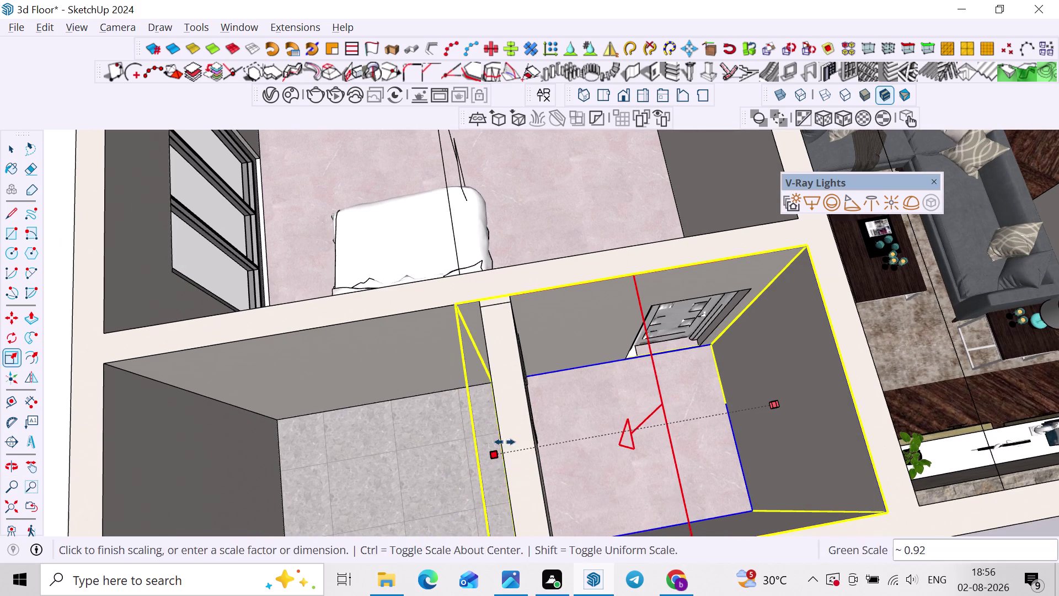
middle_drag(524, 441, 387, 426)
click(449, 412)
scroll(down, 3)
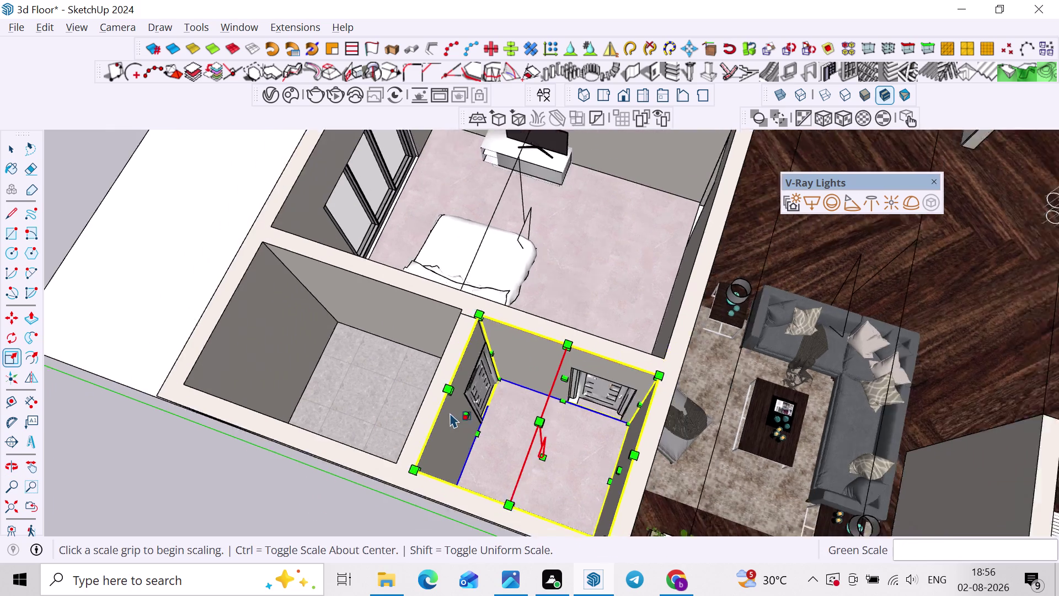
scroll(down, 3)
key(space)
Copy the small room's light into the neighbouring grey-tiled room.
click(145, 253)
scroll(up, 3)
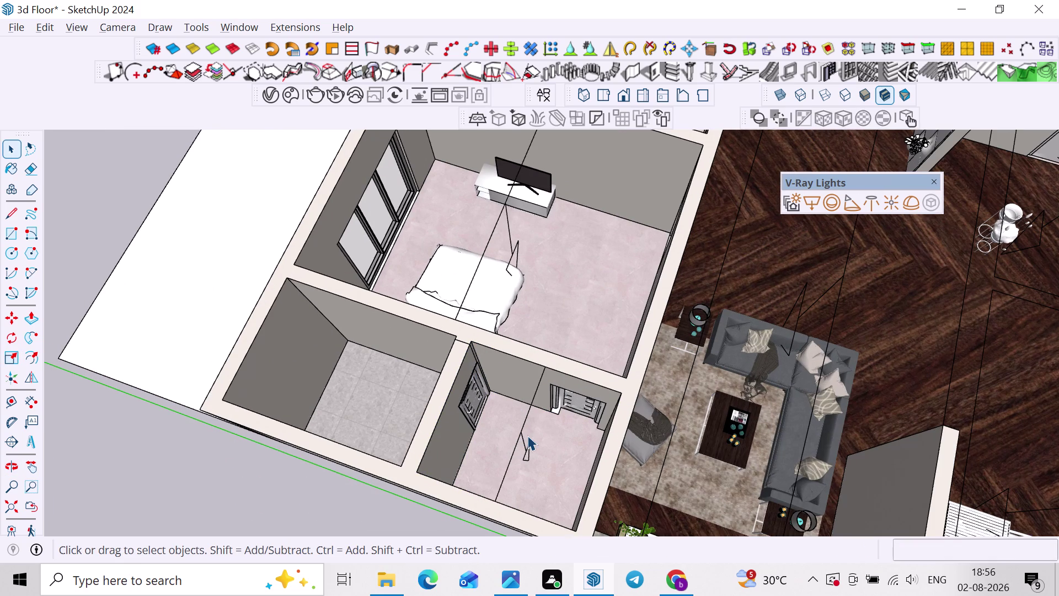
click(525, 436)
key(m)
scroll(up, 3)
middle_drag(566, 477, 610, 403)
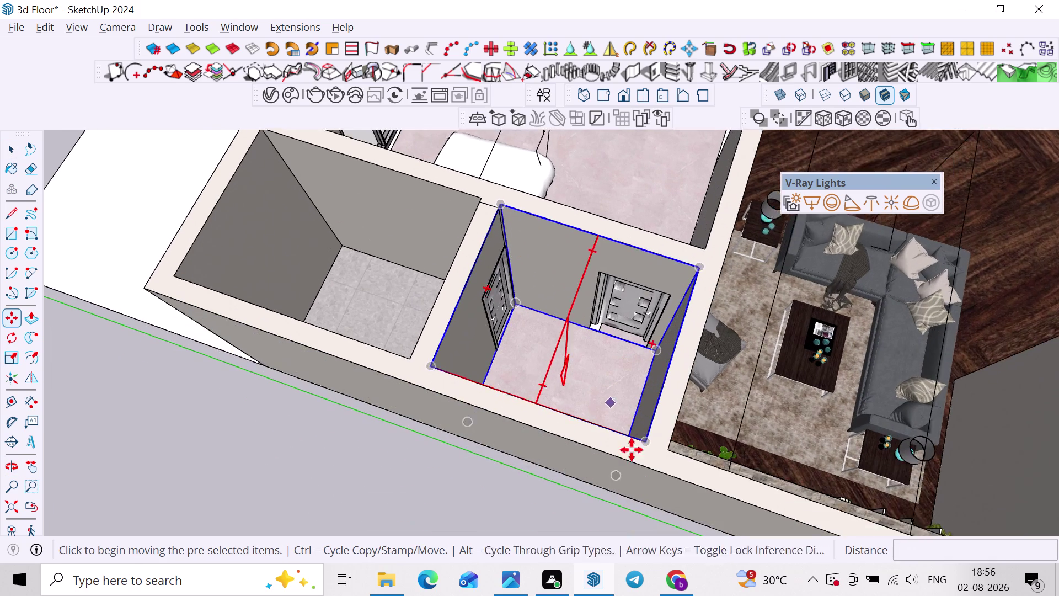
scroll(up, 3)
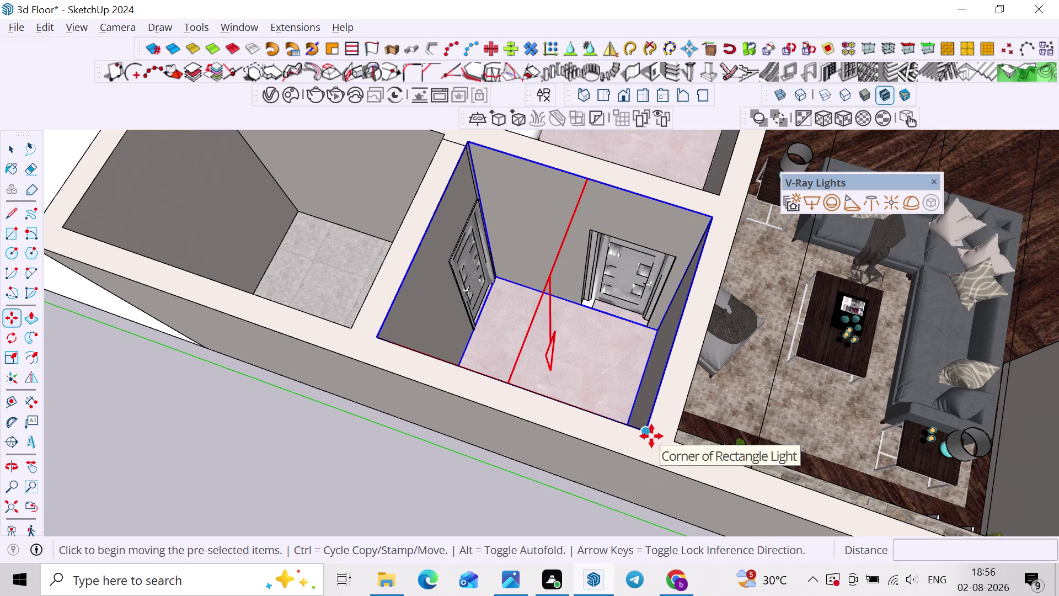
click(650, 433)
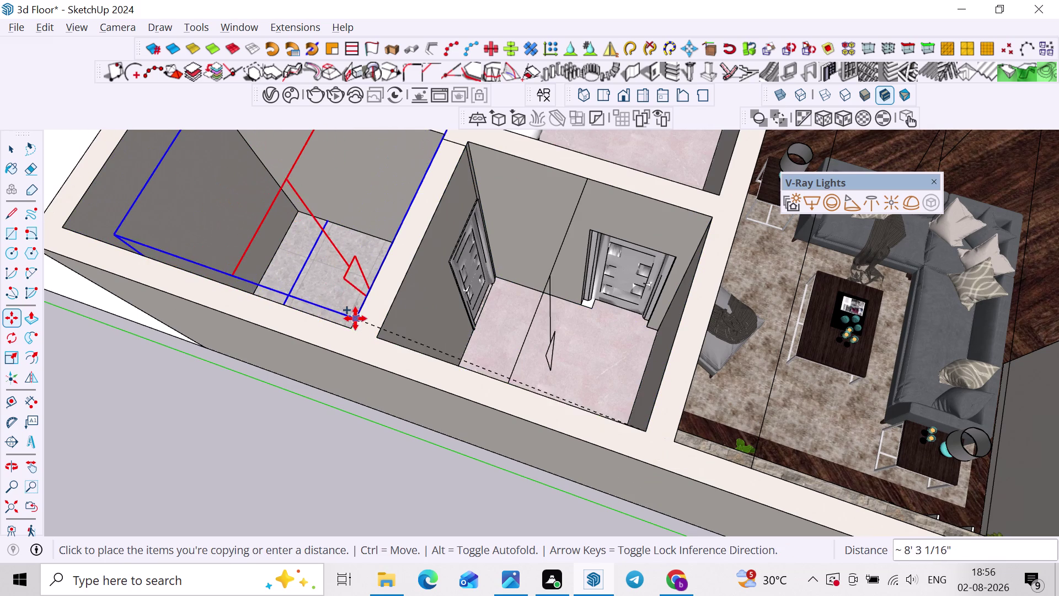
click(349, 327)
scroll(down, 3)
middle_drag(343, 336, 423, 330)
key(space)
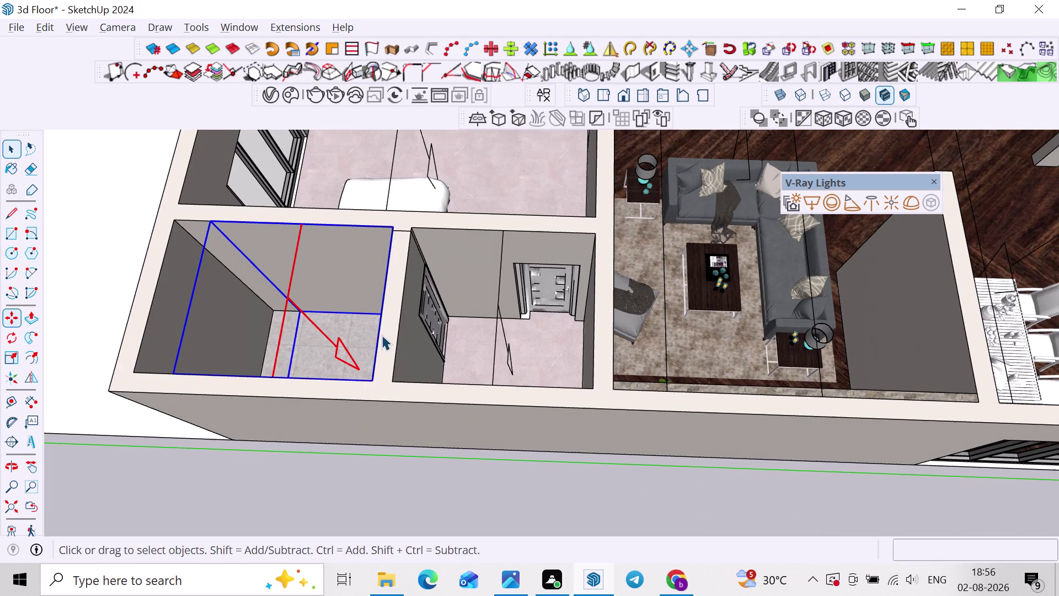
Stretch the copied light with Scale to cover the tiled room.
text(s)
scroll(up, 3)
click(254, 333)
click(211, 320)
scroll(down, 3)
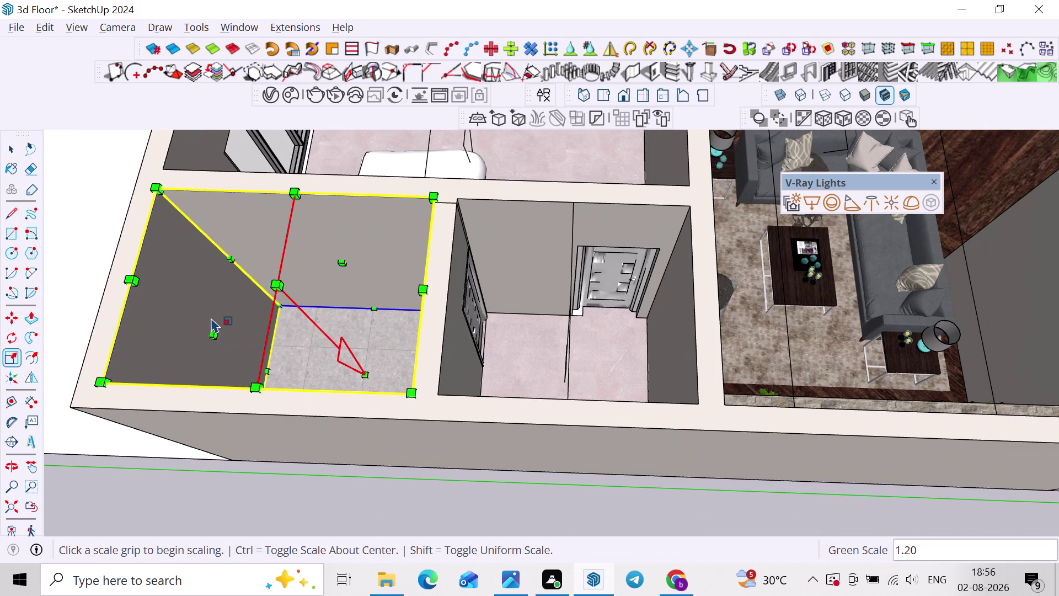
scroll(down, 3)
key(space)
scroll(down, 3)
click(85, 198)
scroll(down, 3)
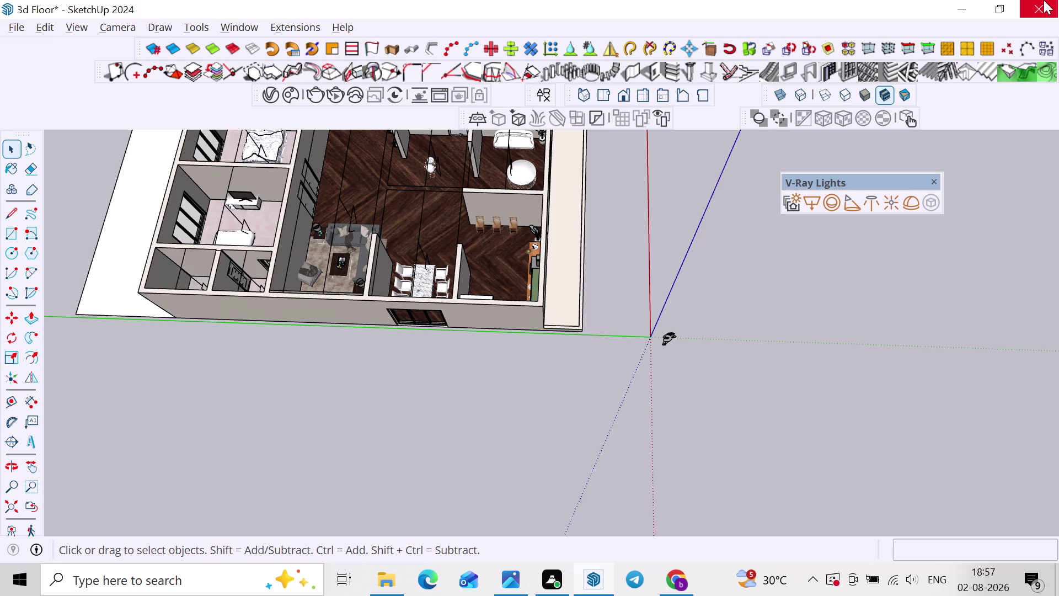
Orbit to the balcony and open the parapet group for editing.
scroll(down, 3)
scroll(down, 3)
scroll(down, 3)
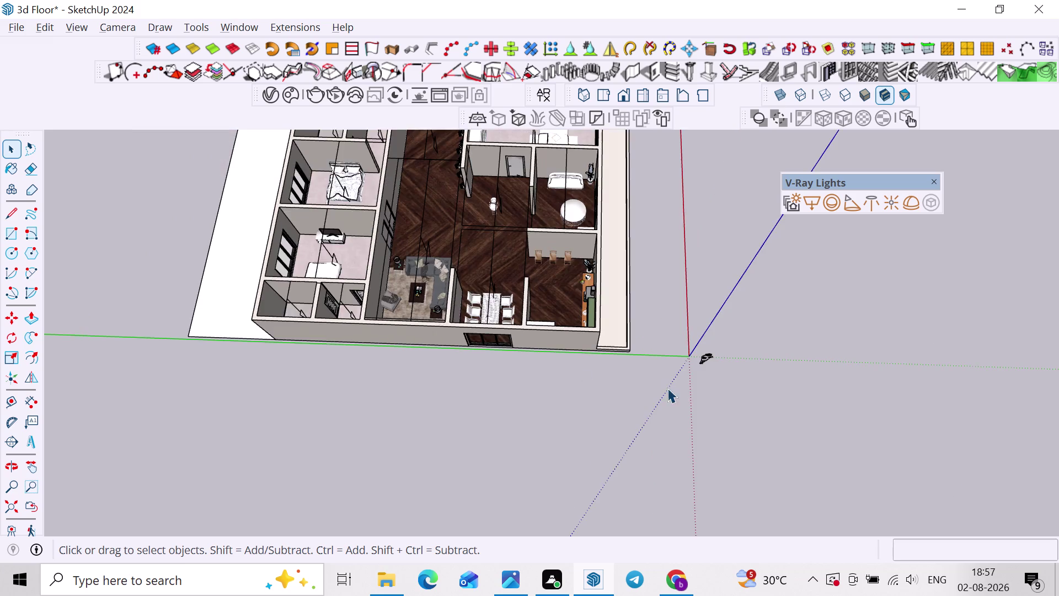
scroll(down, 3)
middle_drag(738, 368, 414, 274)
scroll(up, 3)
middle_drag(791, 376, 703, 371)
scroll(up, 3)
middle_drag(476, 367, 543, 327)
scroll(up, 3)
middle_drag(464, 342, 528, 330)
scroll(down, 3)
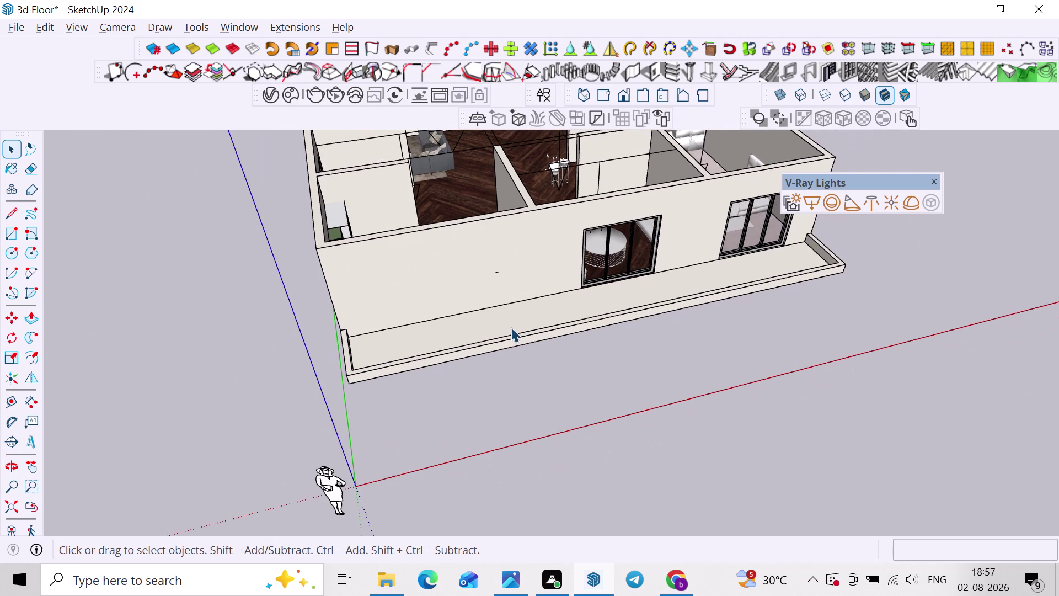
middle_drag(503, 338, 430, 390)
scroll(up, 3)
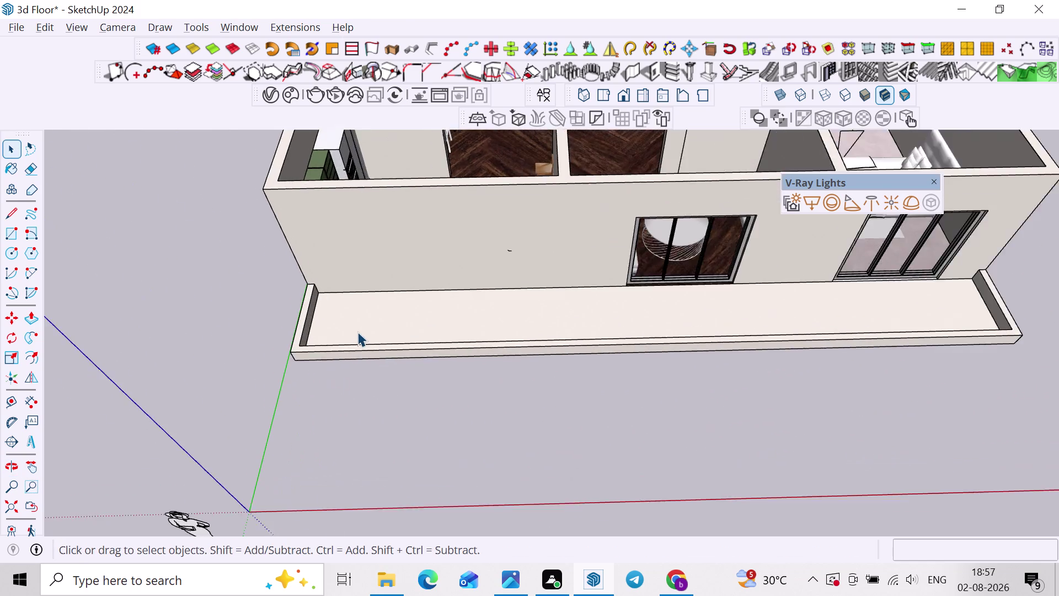
scroll(up, 3)
scroll(up, 3)
middle_drag(549, 420, 527, 460)
scroll(up, 3)
click(554, 345)
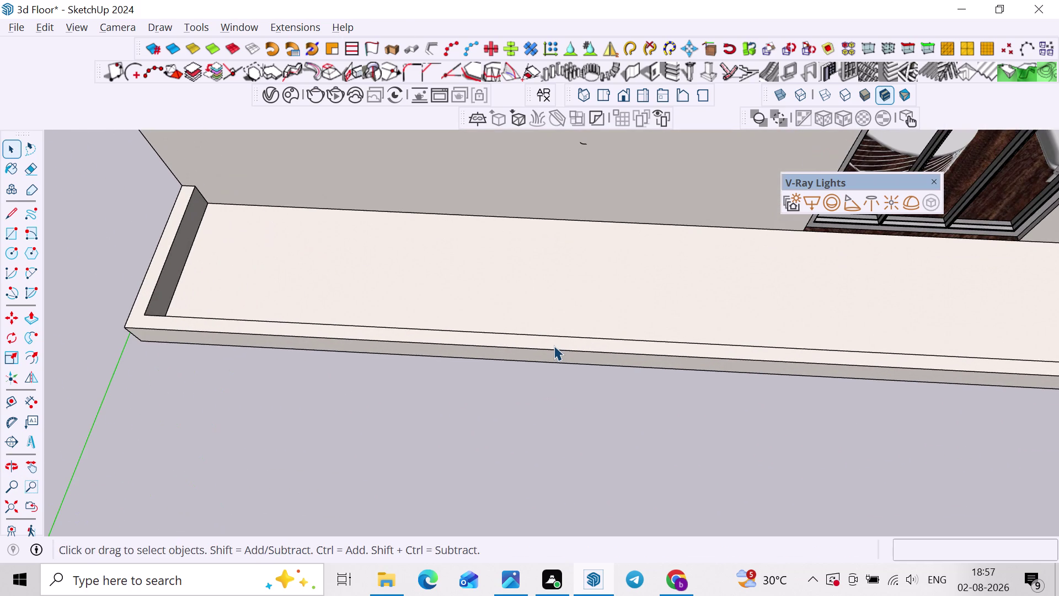
click(554, 346)
Start a line at the parapet corner, then cancel it.
key(l)
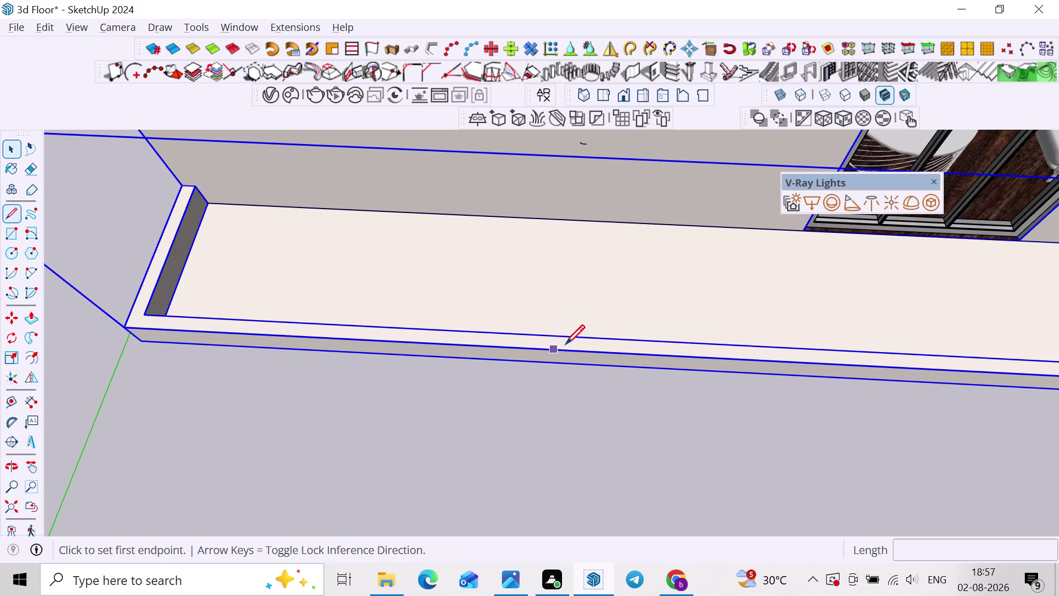
scroll(up, 3)
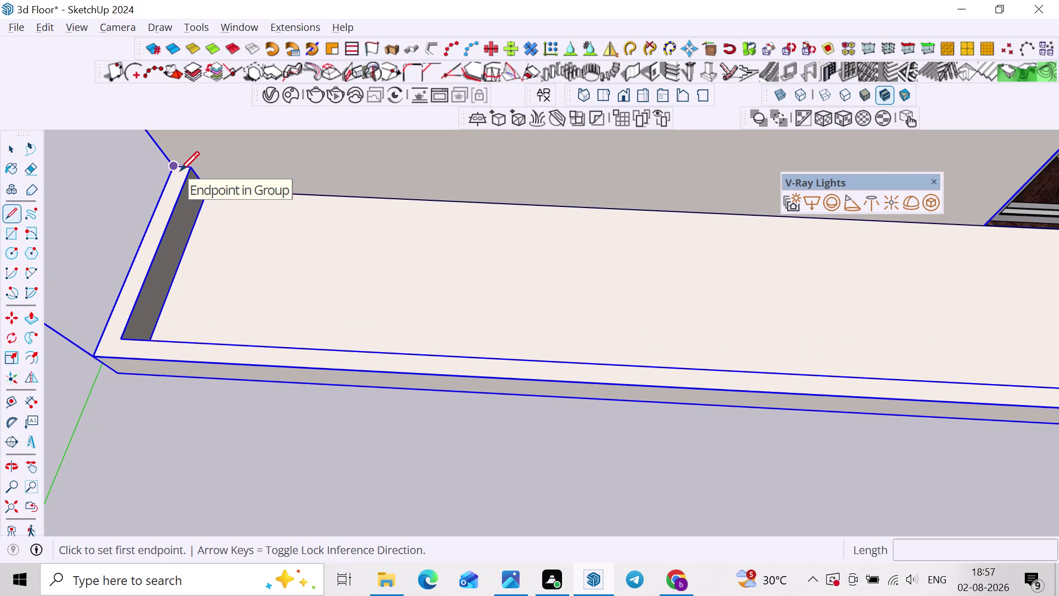
scroll(up, 3)
middle_drag(170, 184, 225, 185)
scroll(up, 3)
click(146, 230)
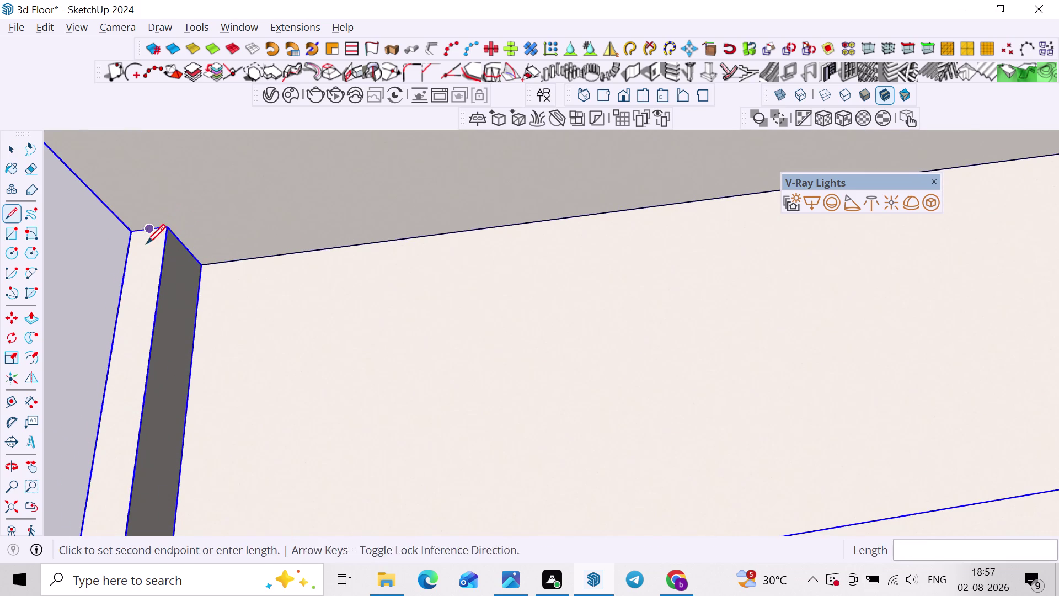
scroll(down, 3)
middle_drag(121, 414, 219, 160)
scroll(up, 3)
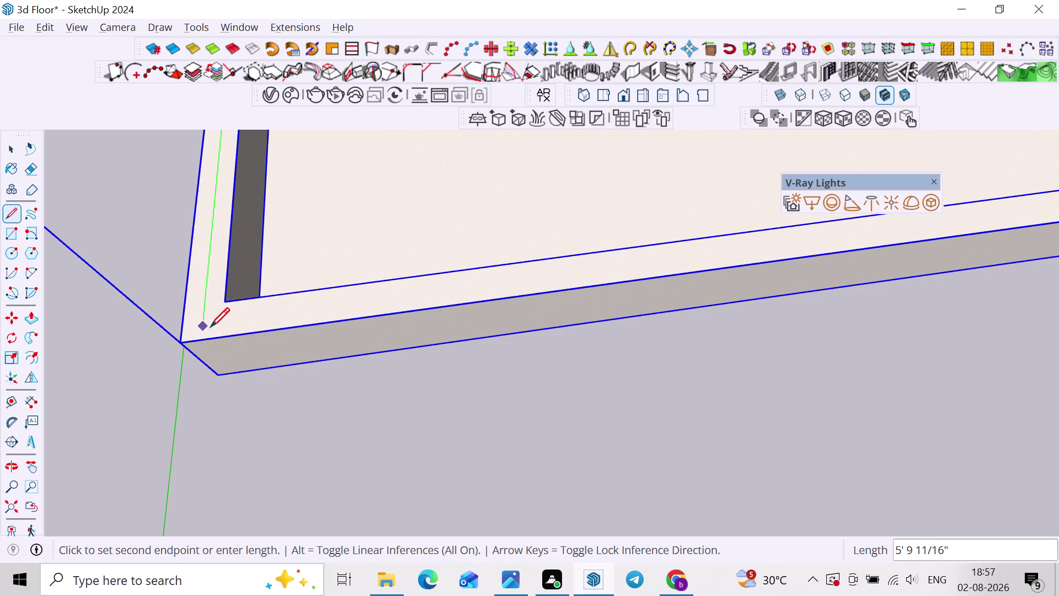
scroll(down, 3)
key(space)
Try a Tape Measure guide from the parapet inner edge, then readjust the view.
key(t)
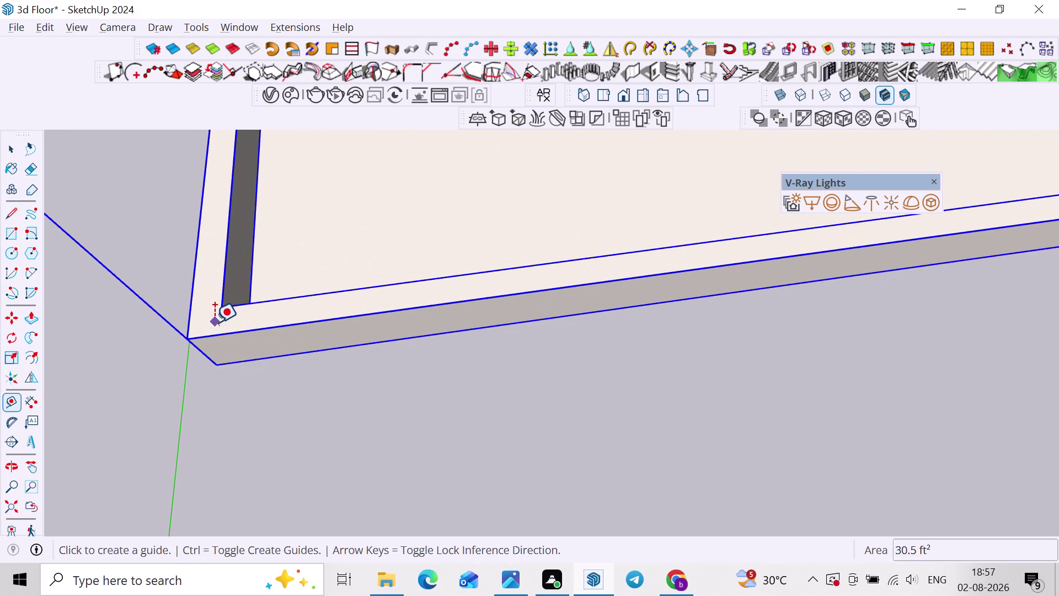
scroll(up, 3)
click(235, 336)
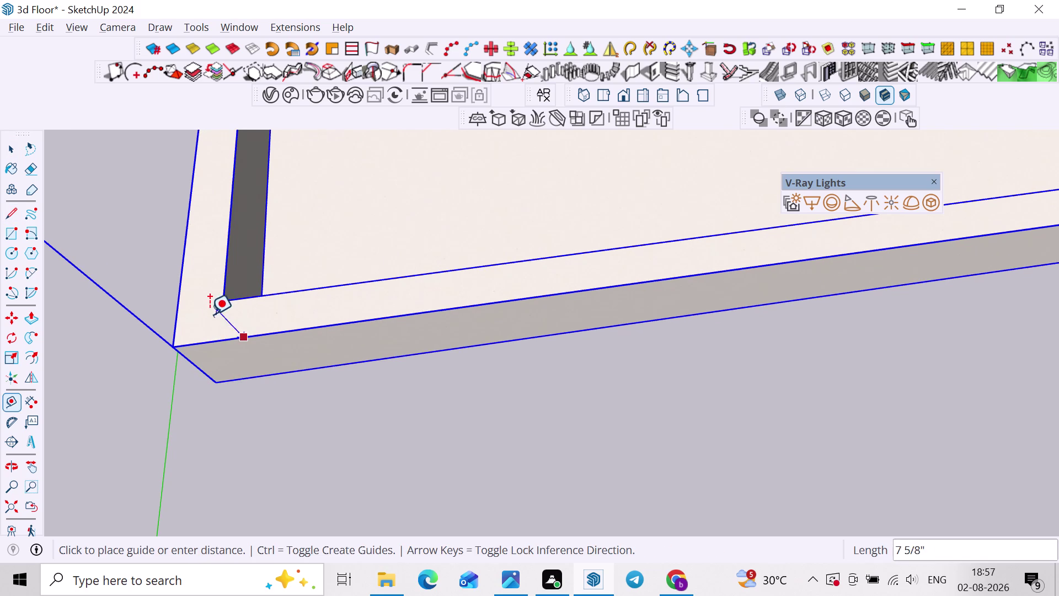
key(Escape)
scroll(up, 3)
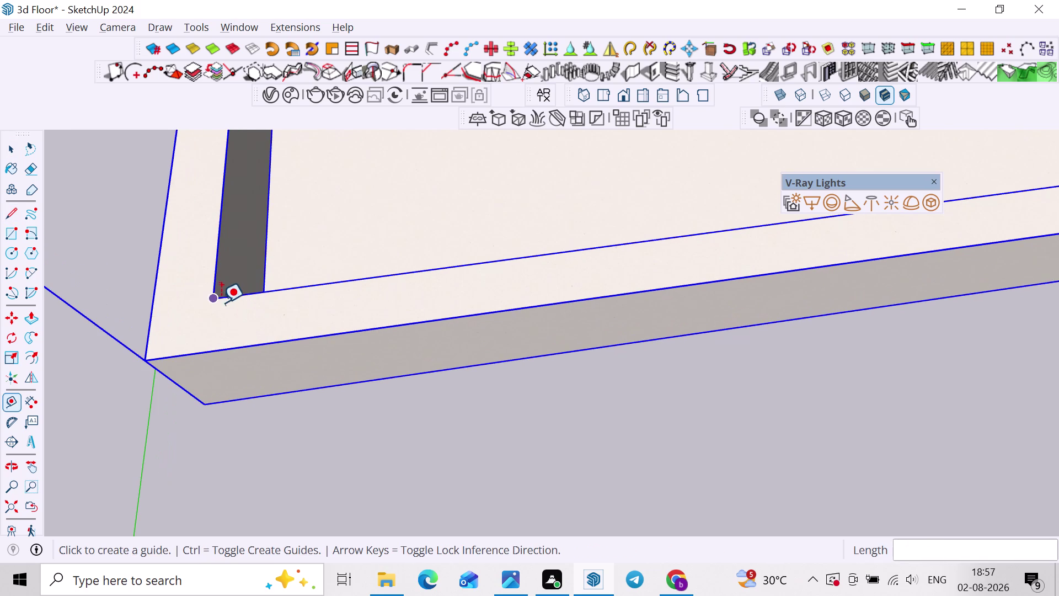
click(222, 297)
key(space)
scroll(up, 3)
middle_drag(264, 343, 236, 364)
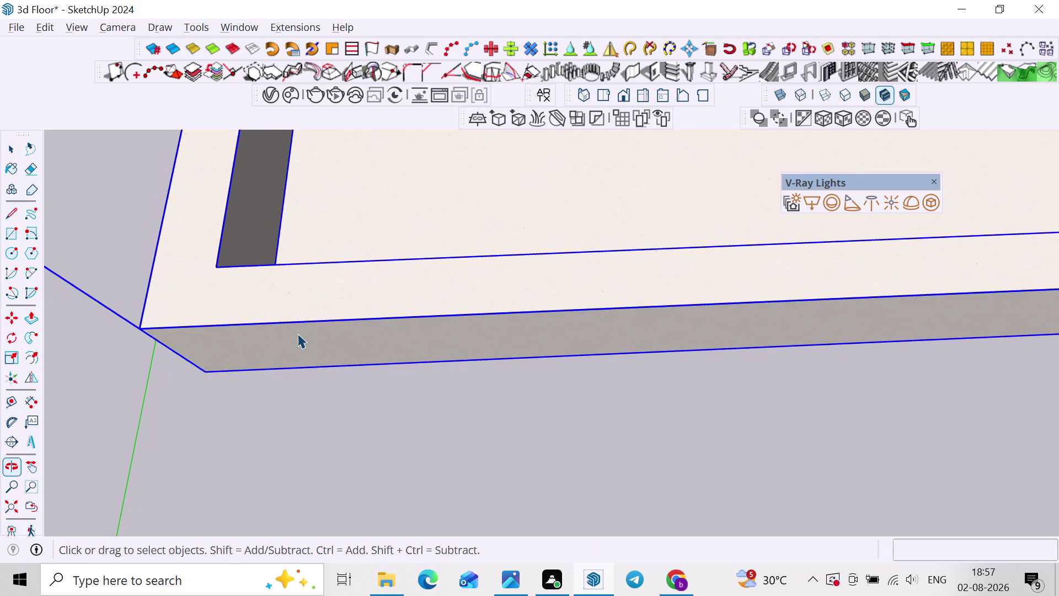
Create a guide 3" in from the parapet edge.
key(t)
click(312, 318)
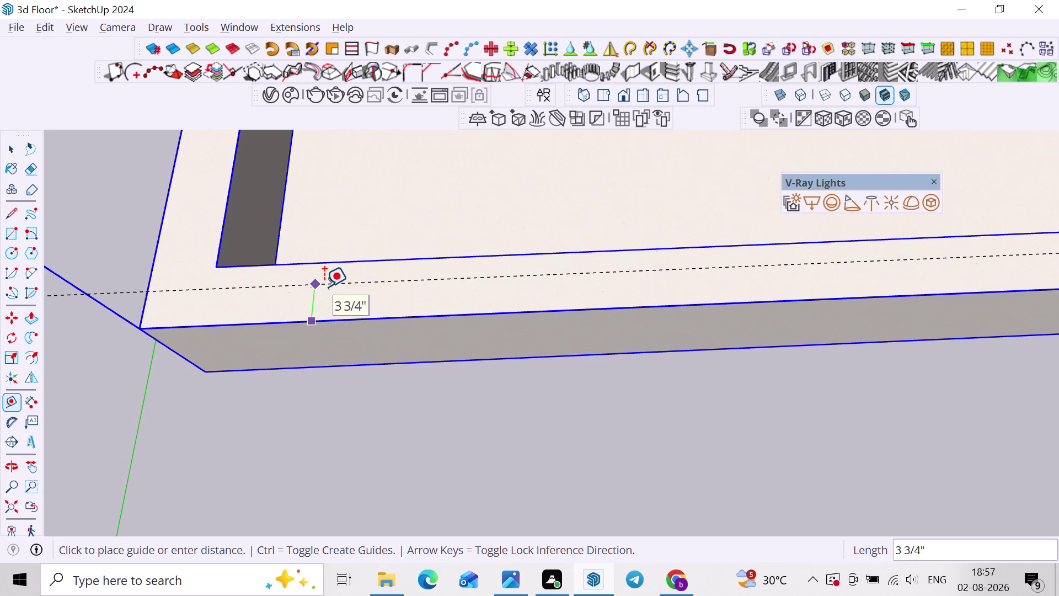
key(3)
key(shift+quotedbl)
key(Return)
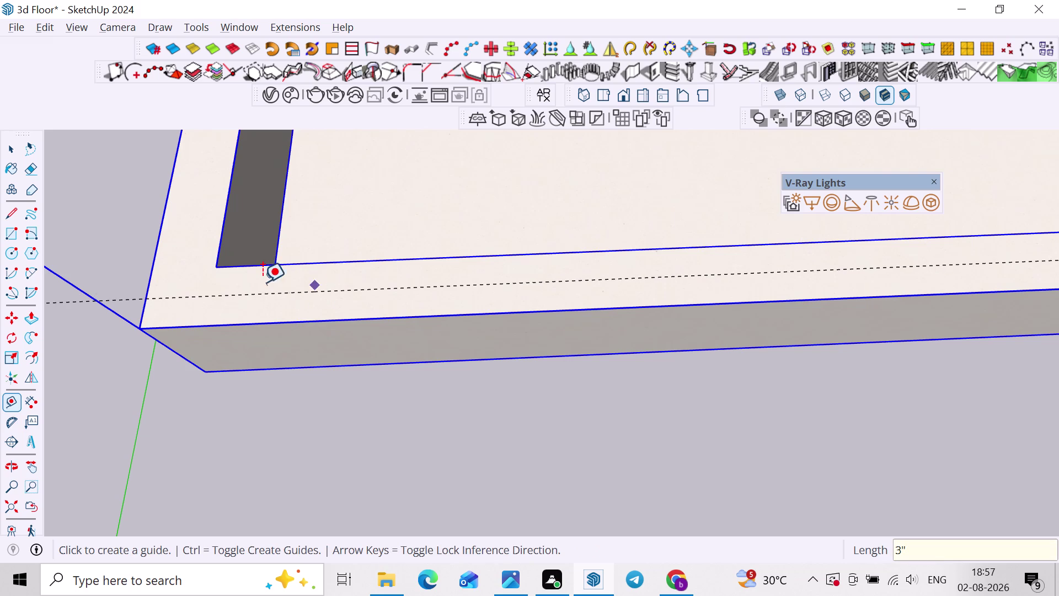
Begin a second guide from the parapet end while orbiting to its corner.
middle_drag(239, 284, 249, 277)
click(155, 263)
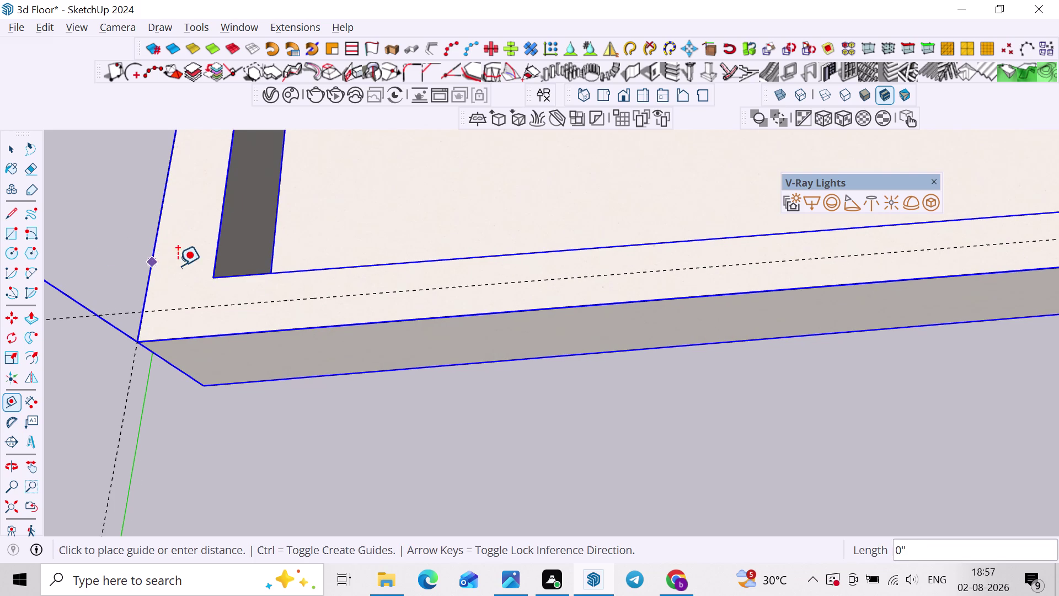
scroll(down, 3)
middle_drag(183, 275, 240, 435)
scroll(down, 3)
middle_drag(276, 239, 270, 308)
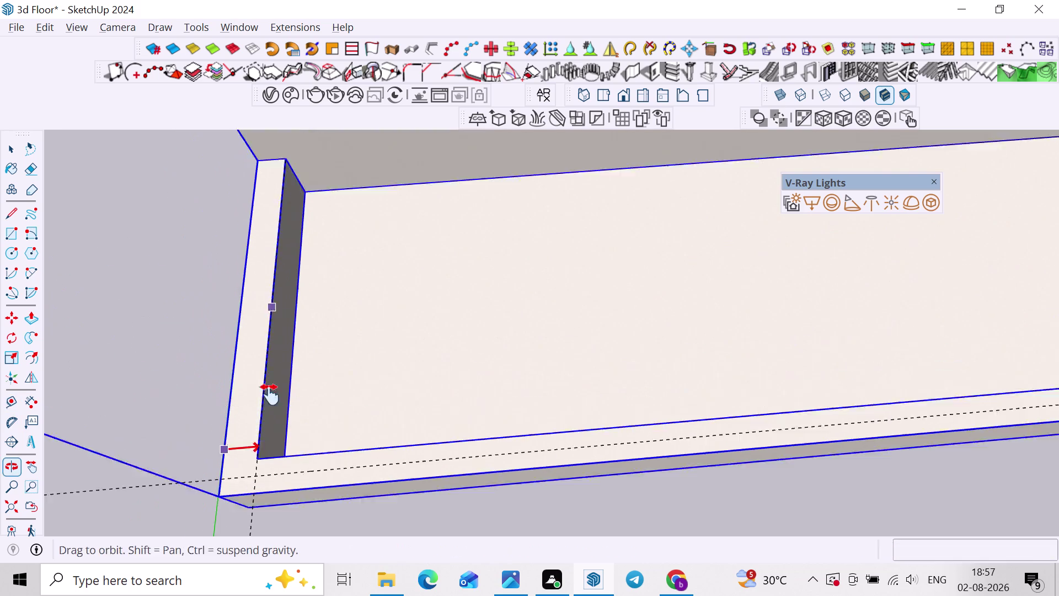
middle_drag(270, 307, 270, 455)
scroll(up, 3)
Place more 3-inch offset guides along the side parapet.
click(266, 278)
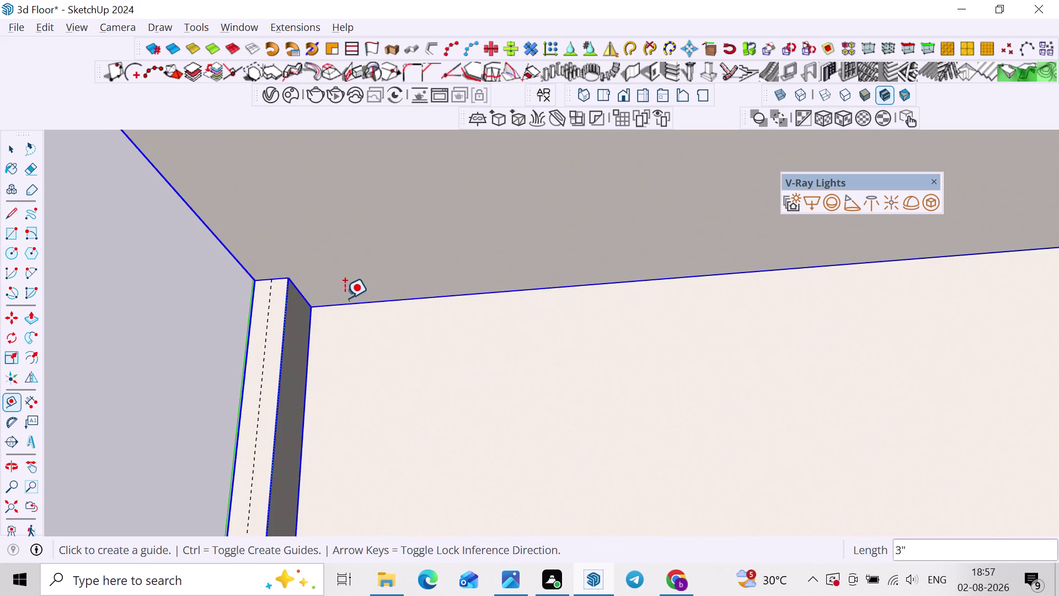
scroll(down, 3)
middle_drag(550, 392, 412, 409)
scroll(down, 3)
middle_drag(775, 403, 334, 430)
middle_drag(736, 459, 315, 460)
scroll(up, 3)
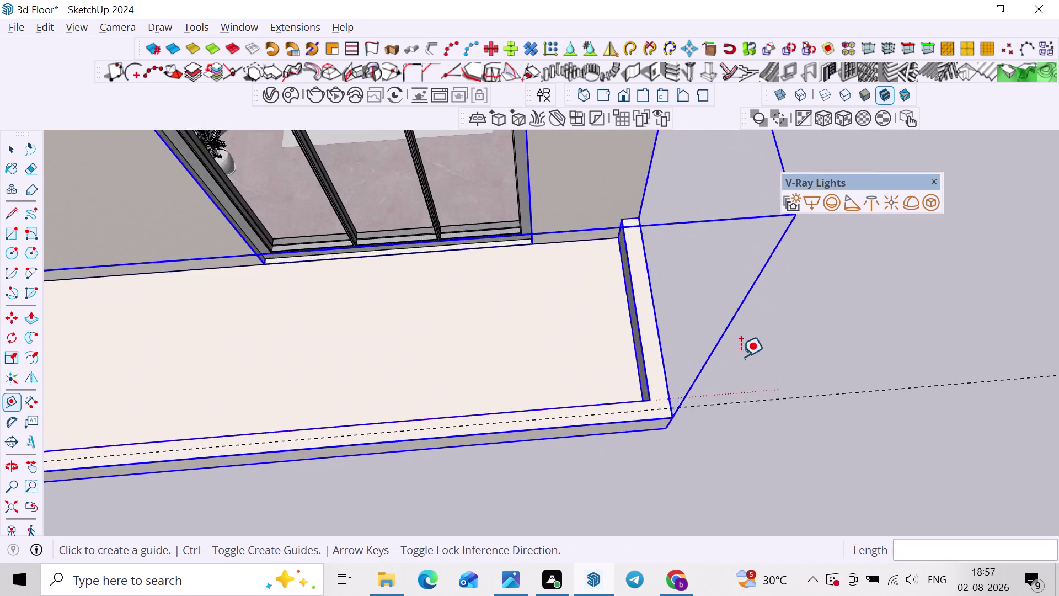
scroll(up, 3)
click(702, 262)
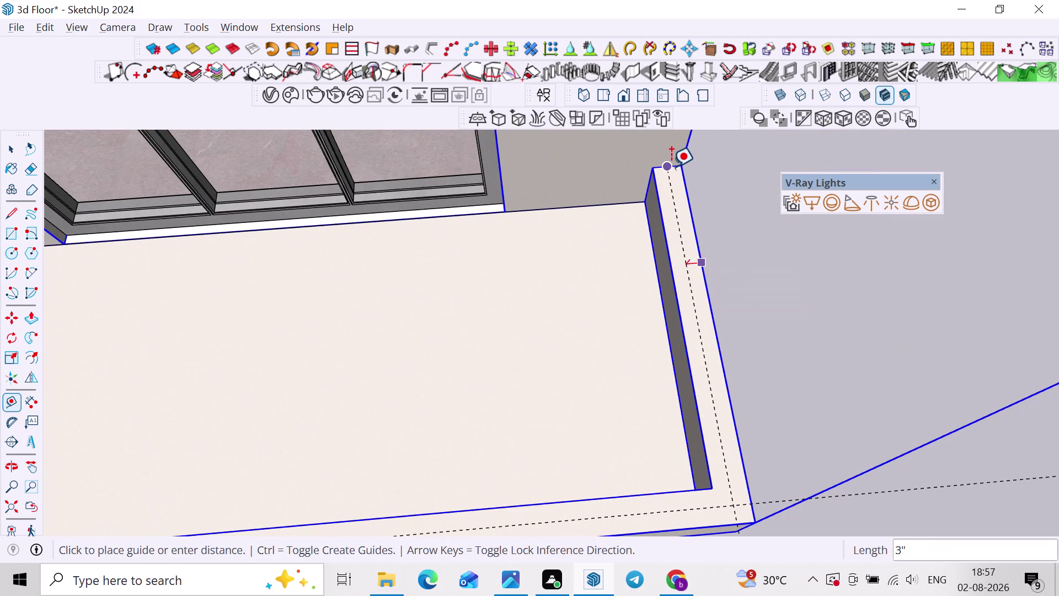
click(669, 167)
scroll(down, 3)
key(space)
click(801, 405)
middle_drag(796, 424, 687, 410)
key(l)
scroll(up, 3)
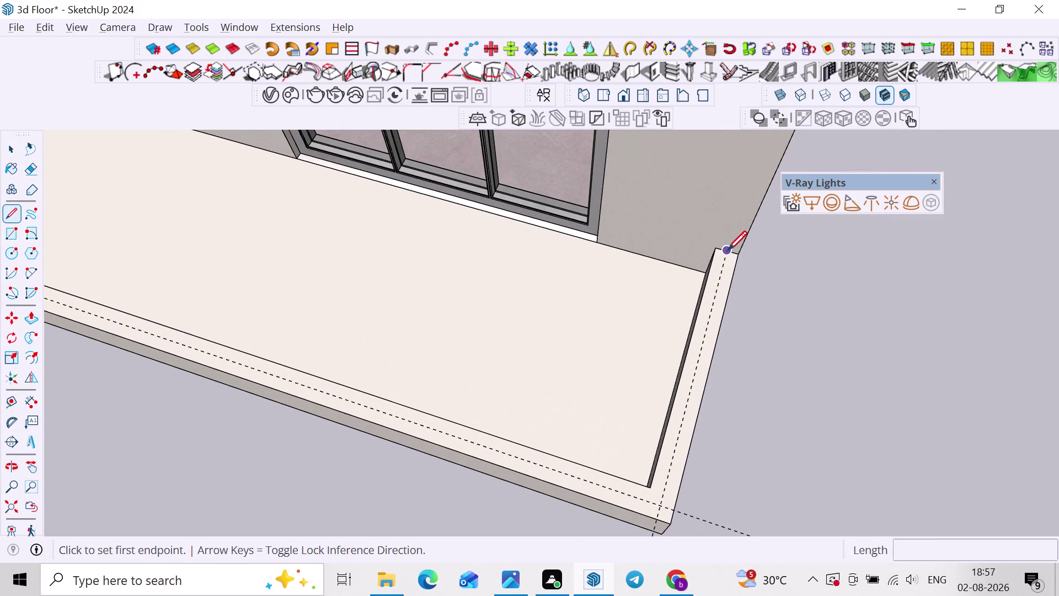
Draw a line from the parapet corner along the side guide and the long parapet.
click(728, 250)
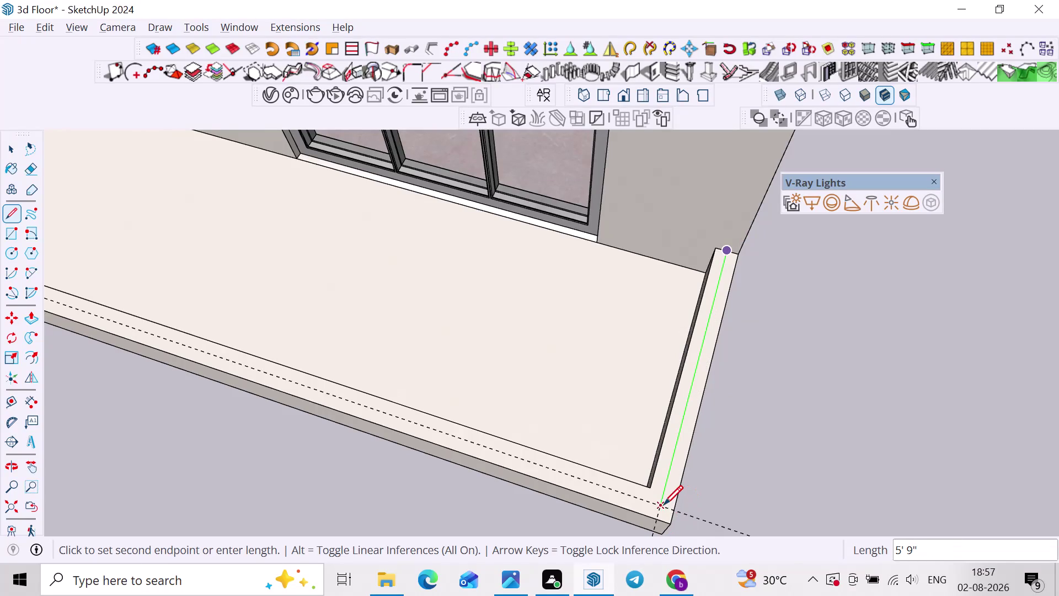
click(664, 504)
scroll(down, 3)
middle_drag(596, 492, 1058, 504)
scroll(up, 3)
scroll(down, 3)
middle_drag(413, 373, 947, 526)
scroll(up, 3)
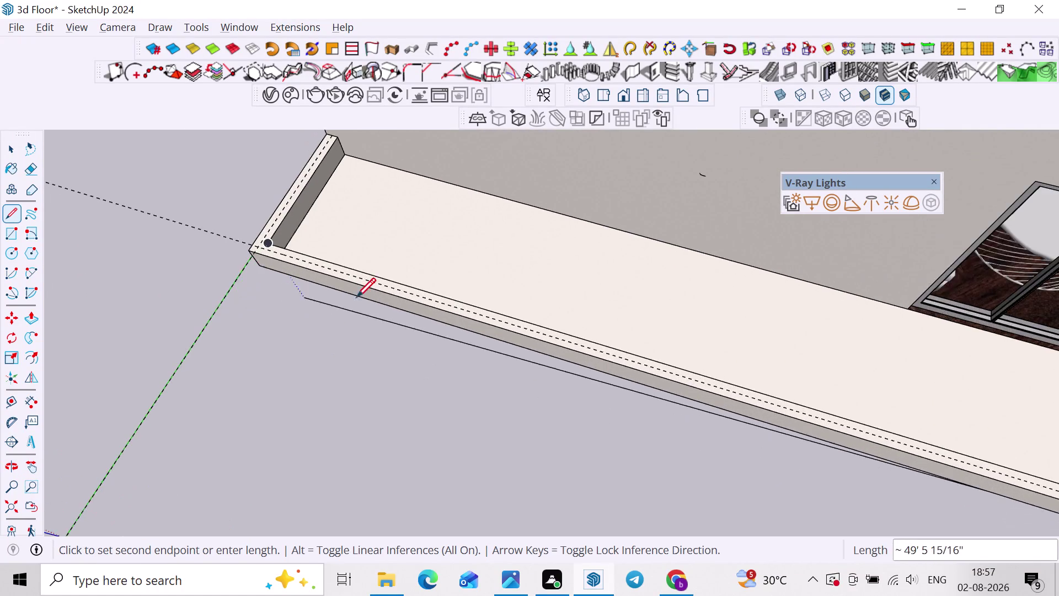
scroll(up, 3)
click(267, 257)
Extend the line to the other parapet corner and finish drawing.
middle_drag(341, 158, 289, 248)
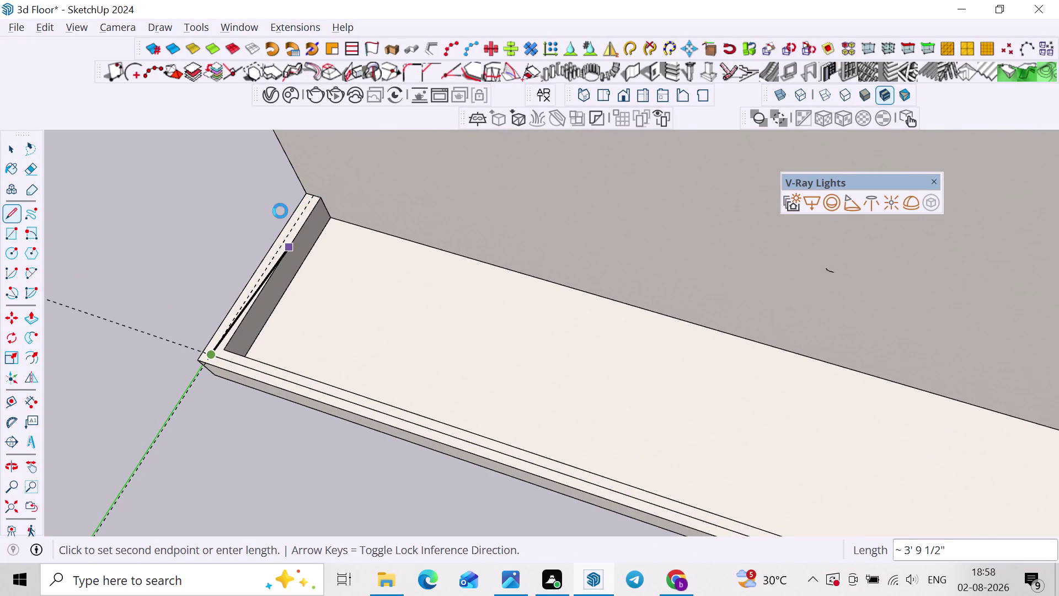
scroll(up, 3)
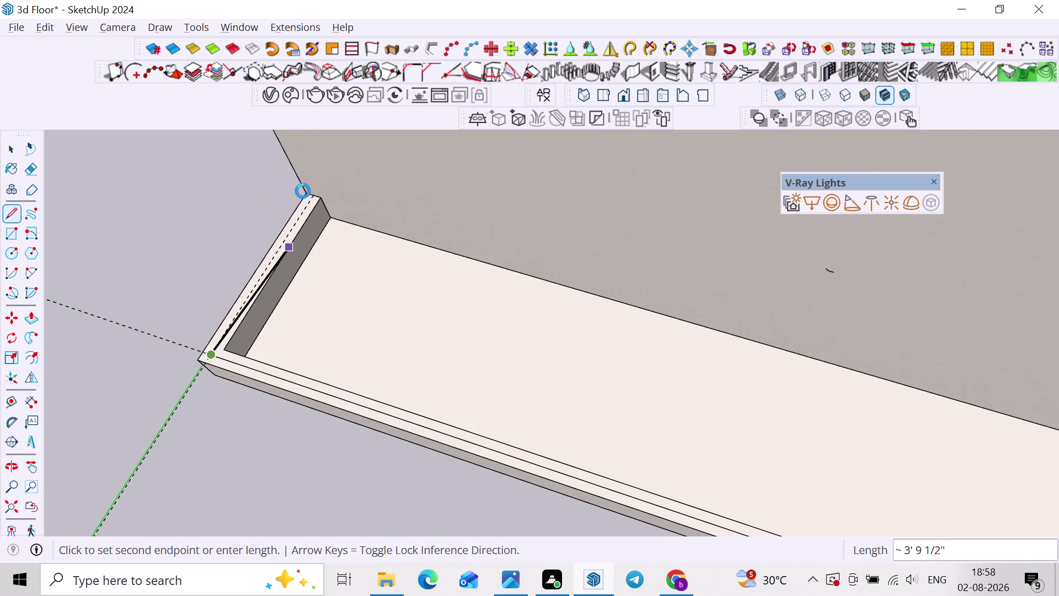
scroll(up, 3)
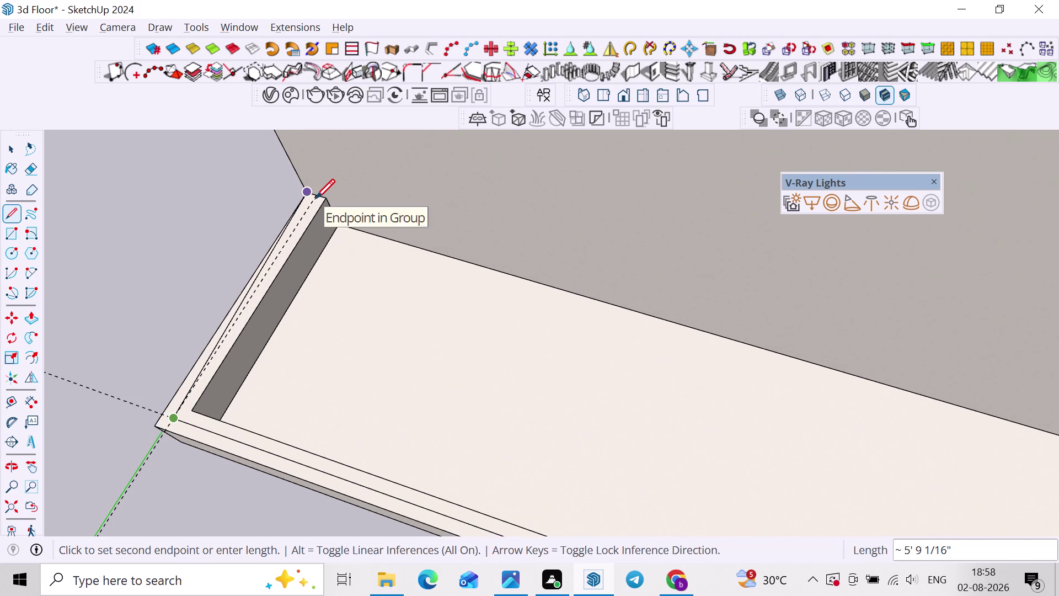
scroll(up, 3)
click(316, 193)
scroll(down, 3)
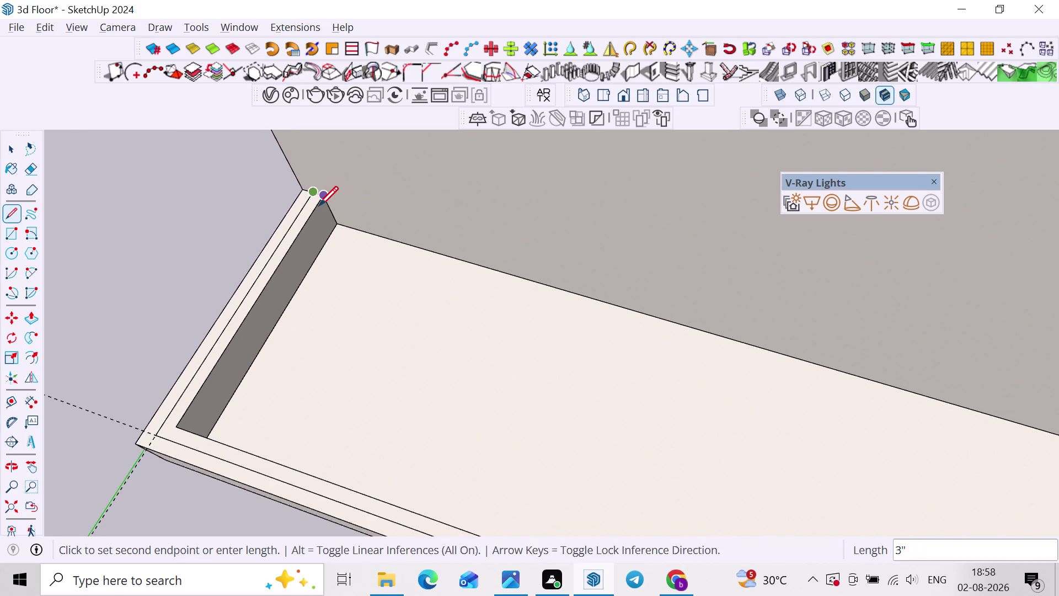
scroll(down, 3)
key(space)
Select the newly drawn line on the parapet top.
scroll(down, 3)
click(190, 249)
scroll(up, 3)
click(268, 360)
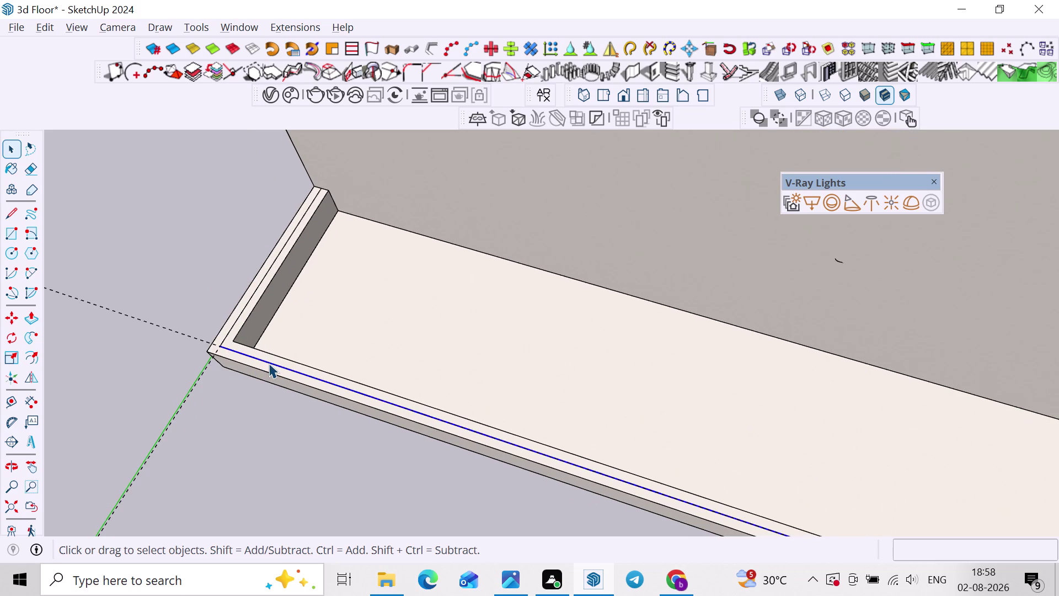
Divide the selected parapet line into equal segments.
right_click(269, 363)
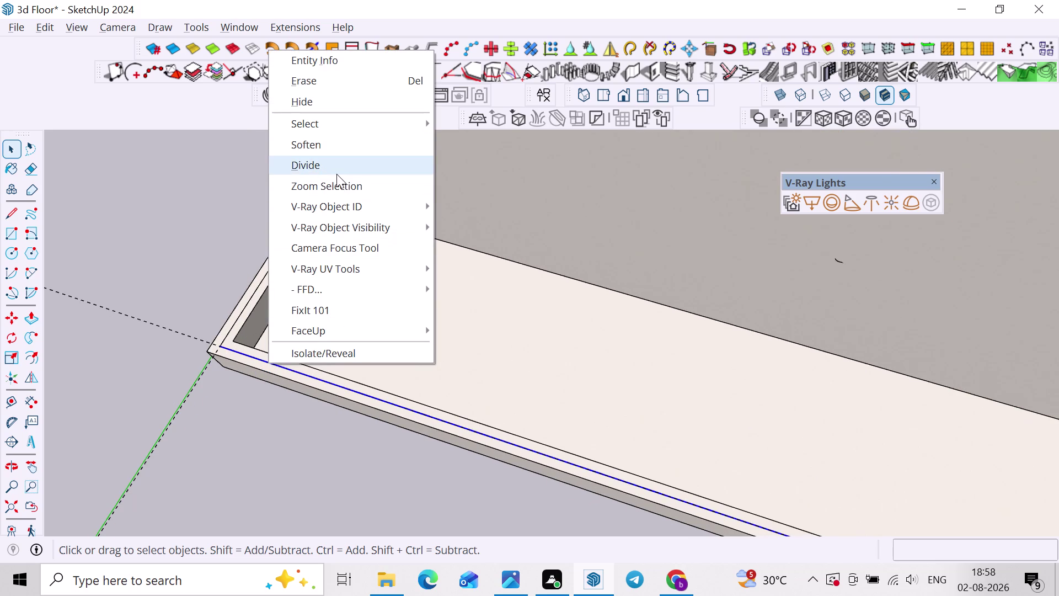
click(337, 174)
scroll(down, 3)
scroll(down, 3)
scroll(down, 3)
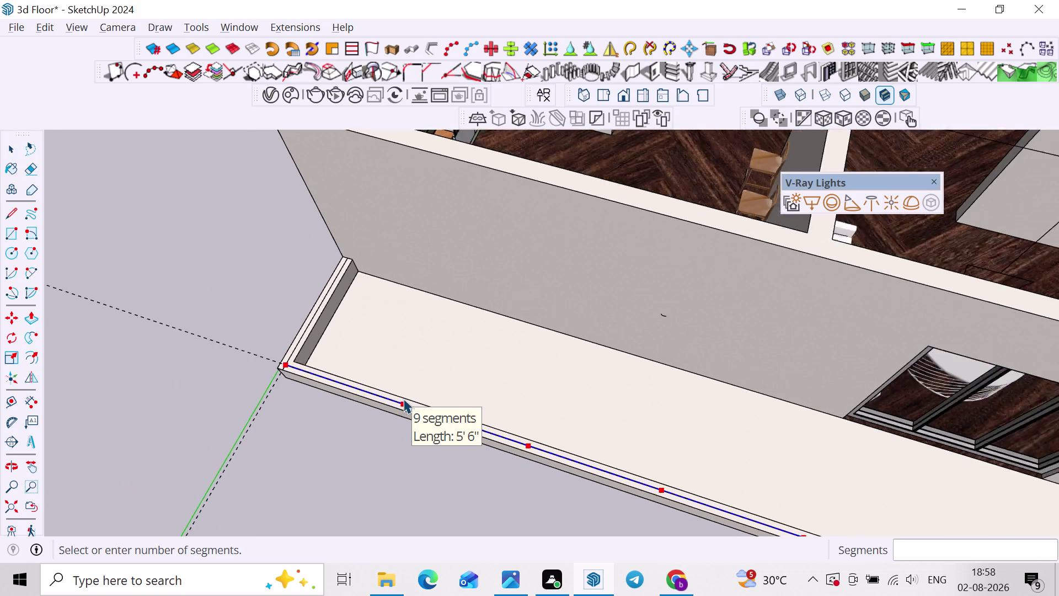
middle_drag(404, 399, 534, 405)
middle_drag(584, 407, 417, 389)
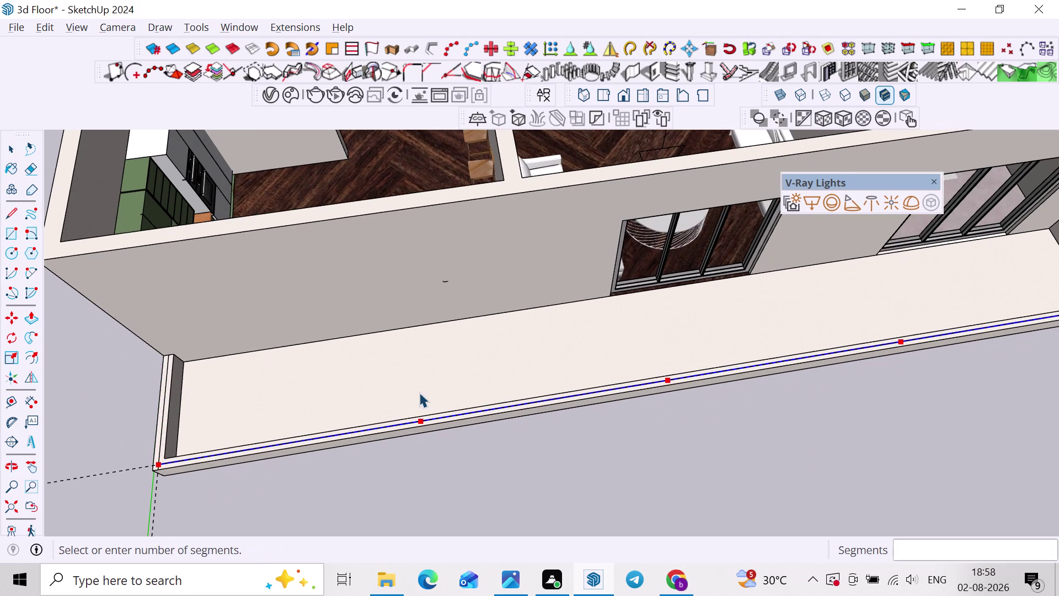
click(423, 411)
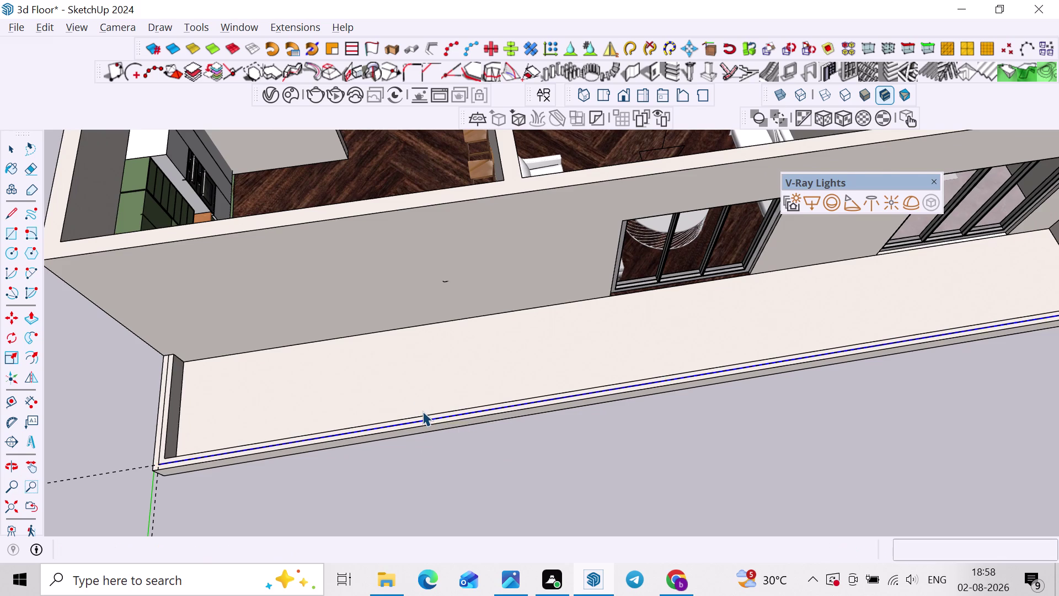
key(space)
Launch the railing extension, pick a rail style in Rail Information, and confirm.
scroll(down, 3)
click(438, 462)
click(226, 19)
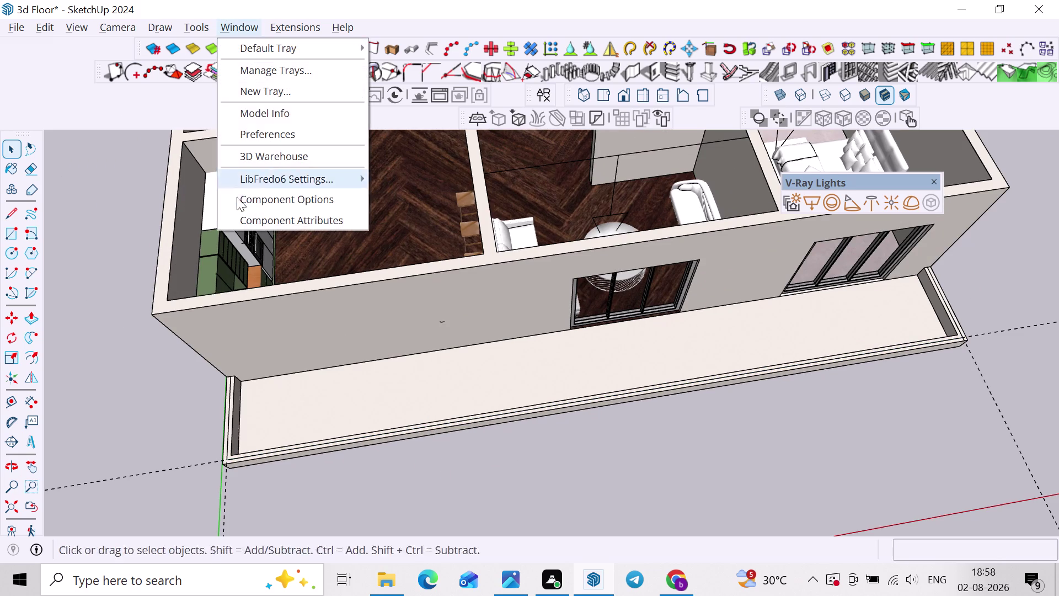
click(309, 265)
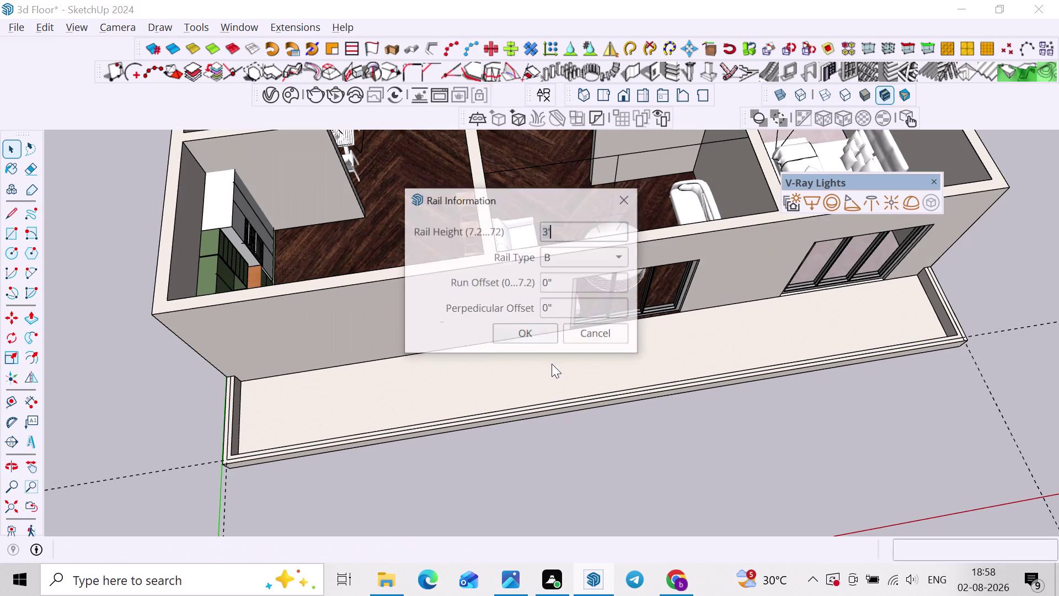
click(549, 263)
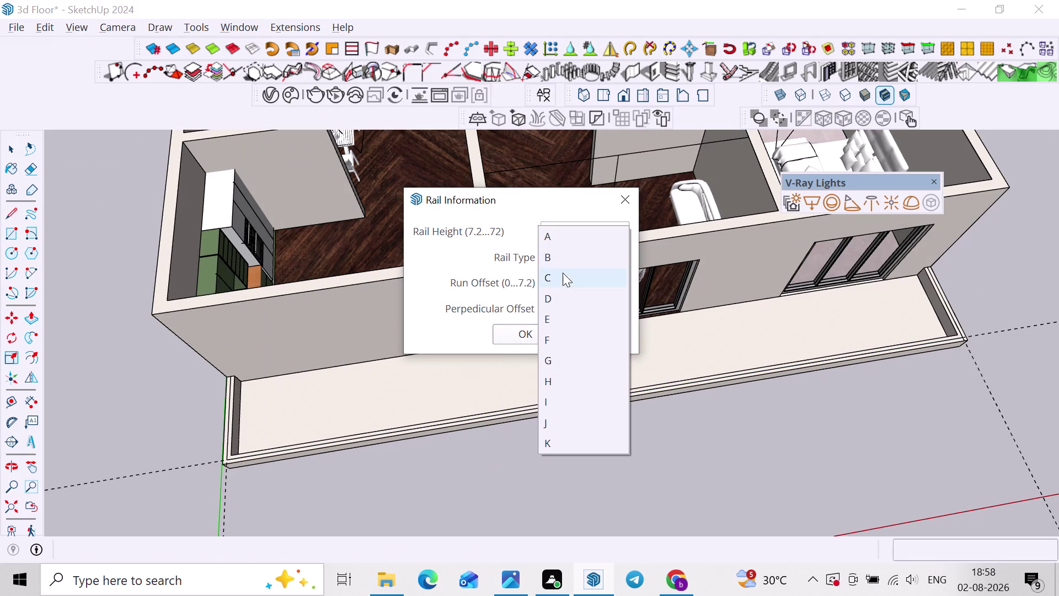
click(562, 231)
click(535, 332)
Place the first rail poles at the corner, the side parapet and the long parapet.
scroll(up, 3)
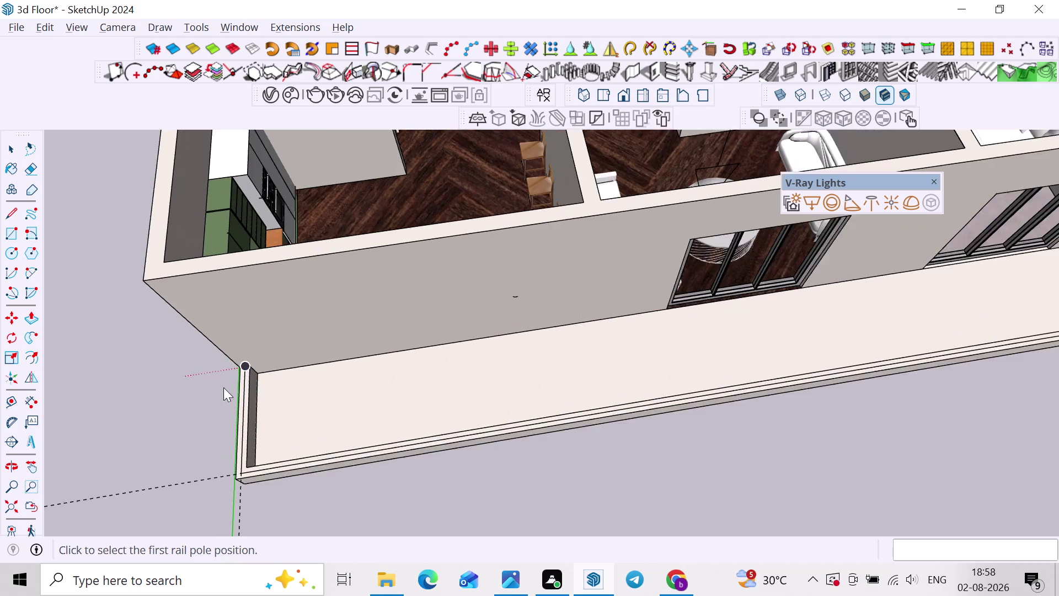
scroll(up, 3)
click(244, 368)
click(233, 521)
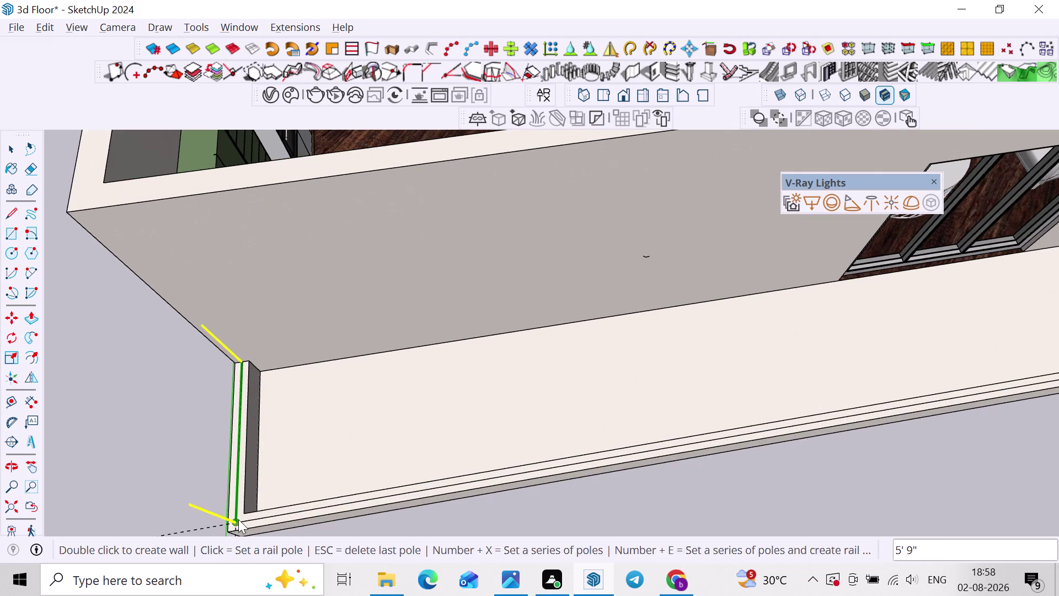
scroll(down, 3)
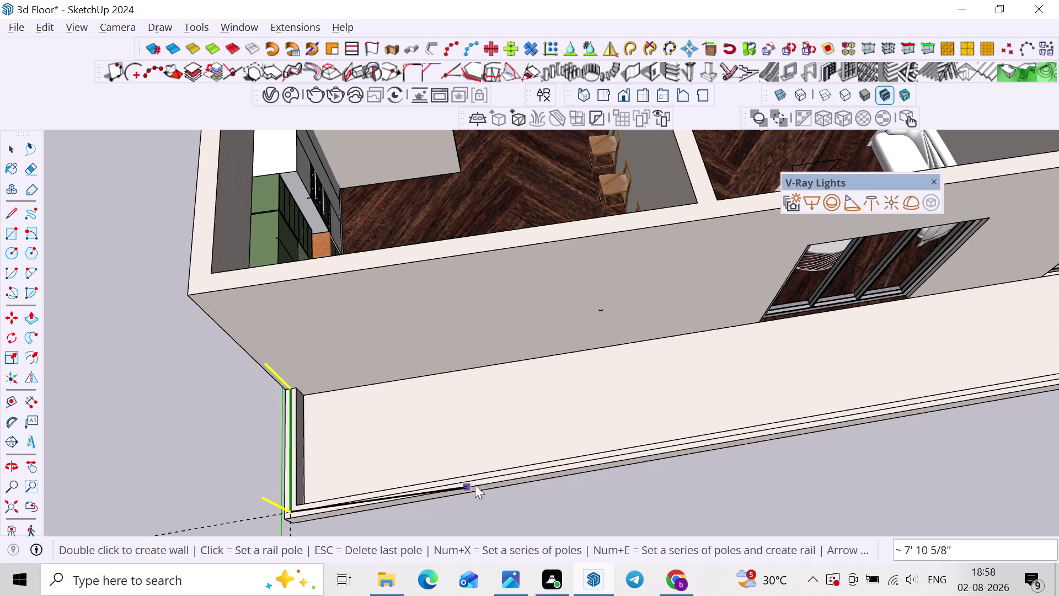
click(568, 461)
Place further rail poles toward the far corner and set the final pole.
scroll(down, 3)
middle_drag(557, 462, 263, 466)
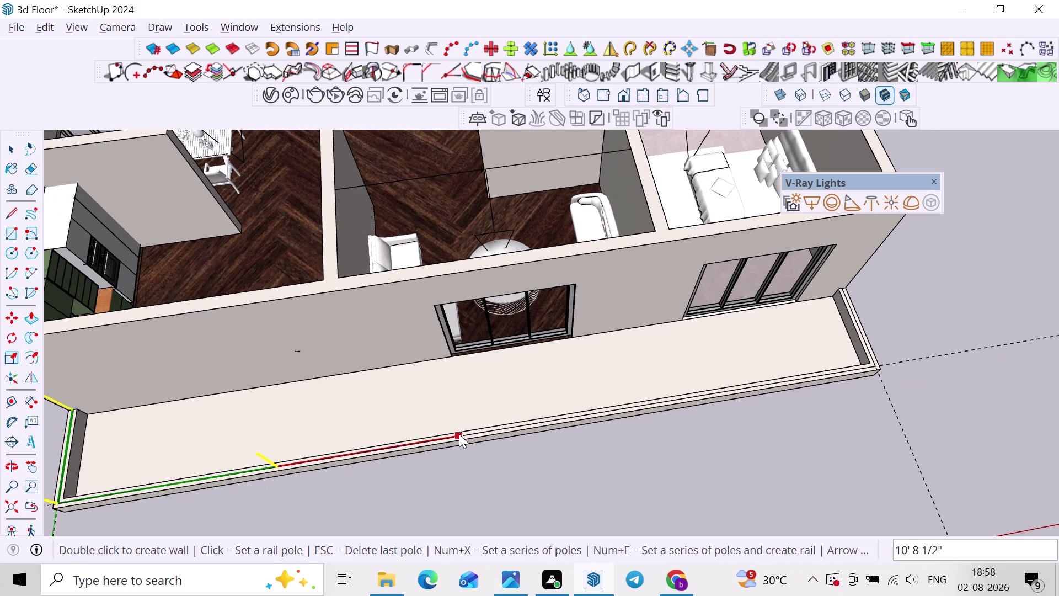
click(489, 429)
middle_drag(489, 429, 284, 465)
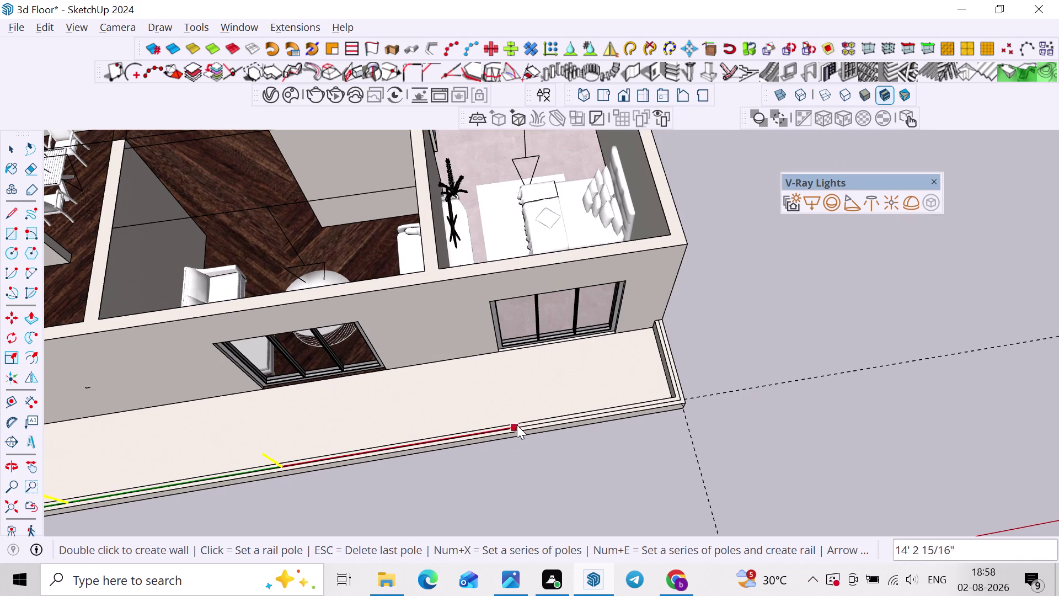
click(489, 429)
click(682, 398)
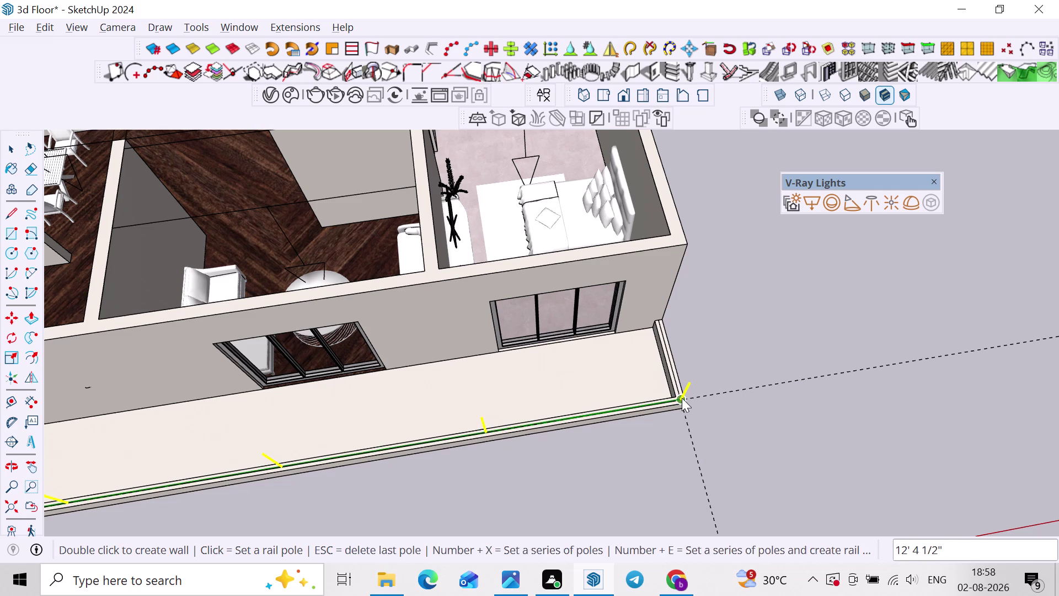
scroll(up, 3)
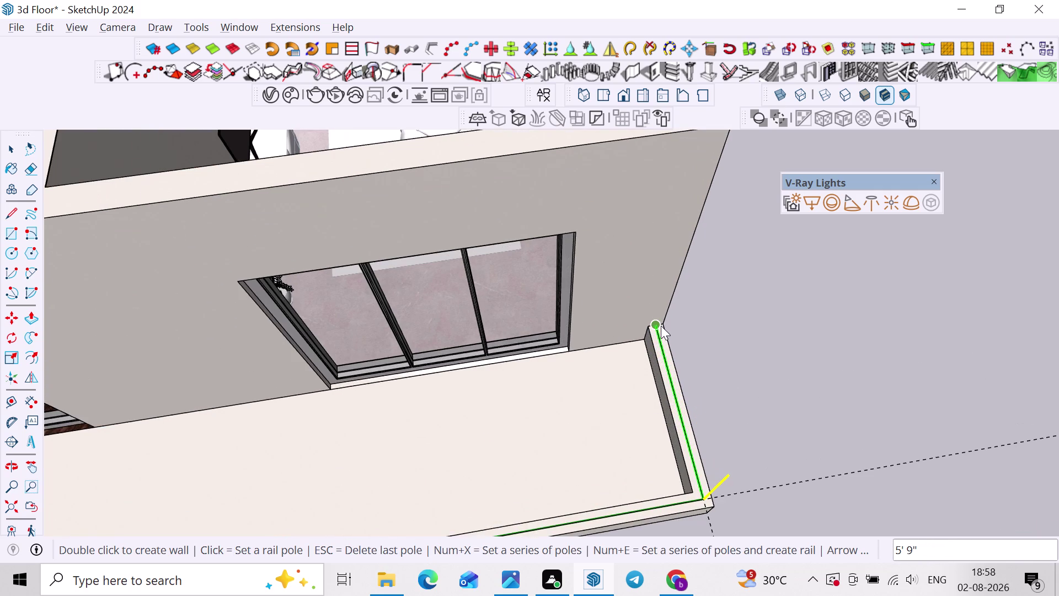
double_click(661, 326)
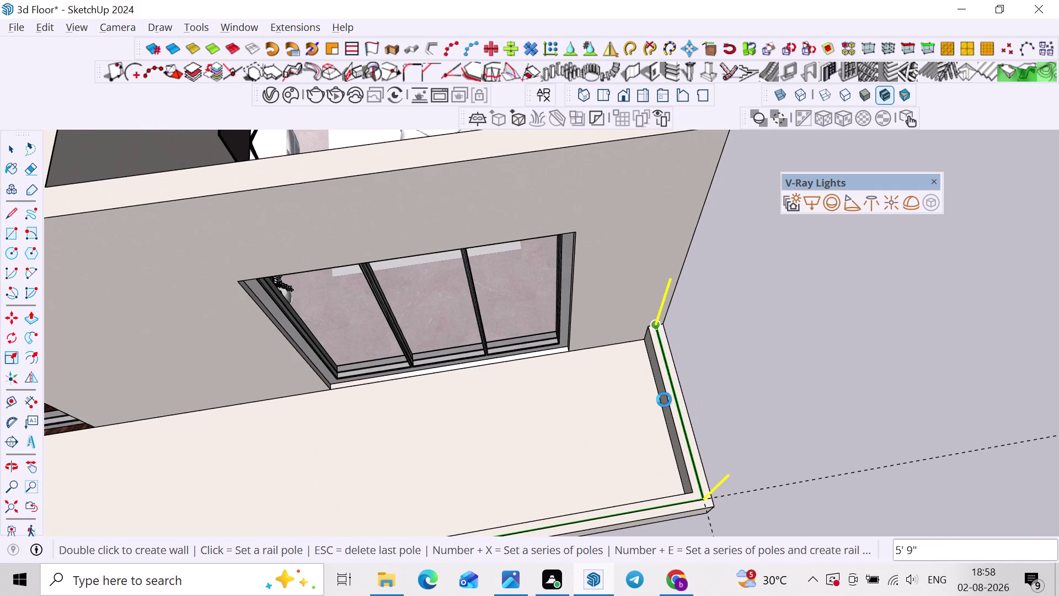